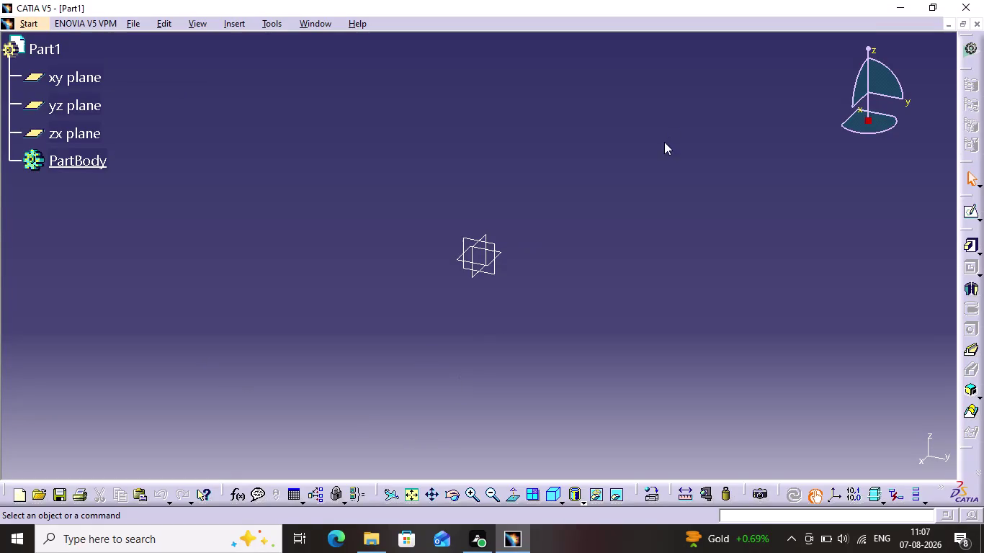
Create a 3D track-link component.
Select the yz plane in the tree and open a new sketch on it.
click(489, 243)
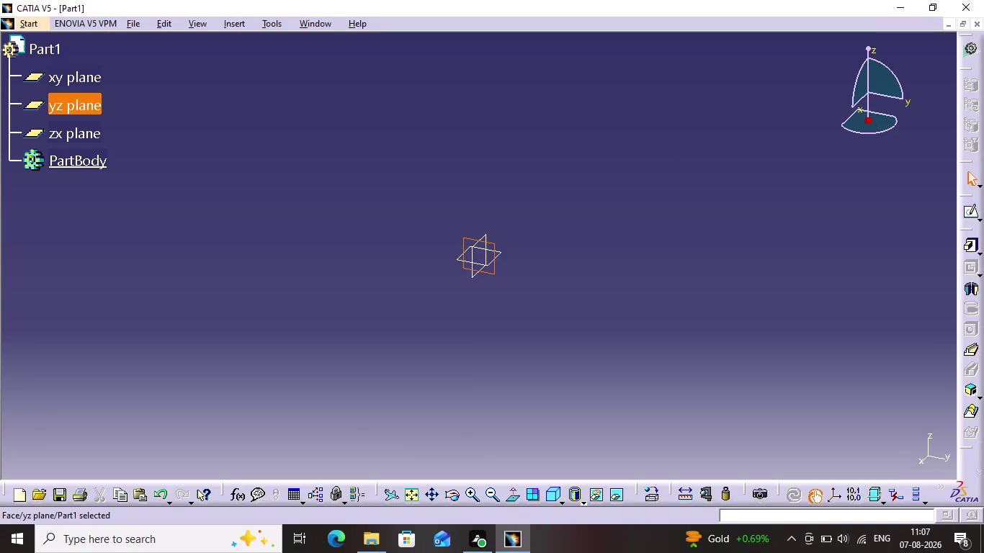
click(974, 219)
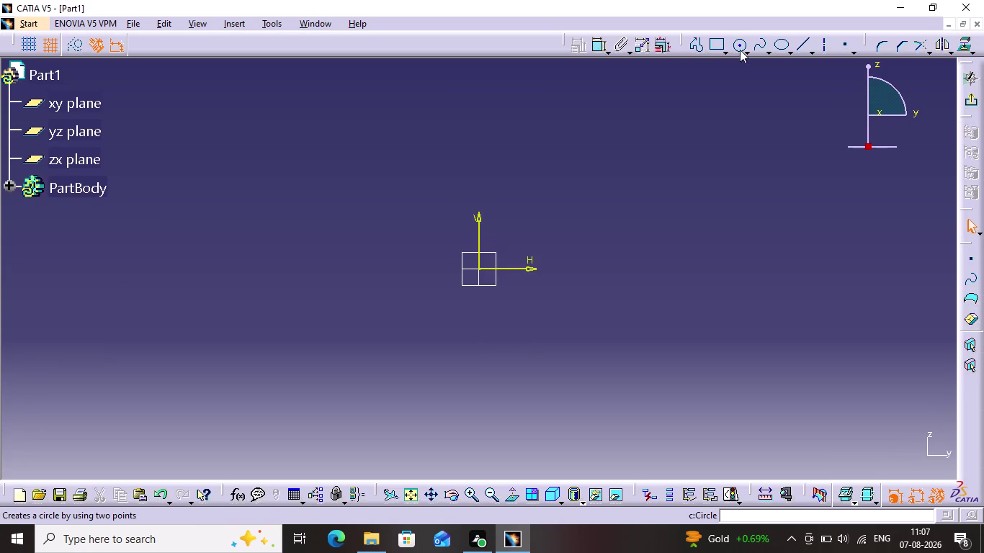
Draw a large circle centred on the sketch origin.
click(736, 45)
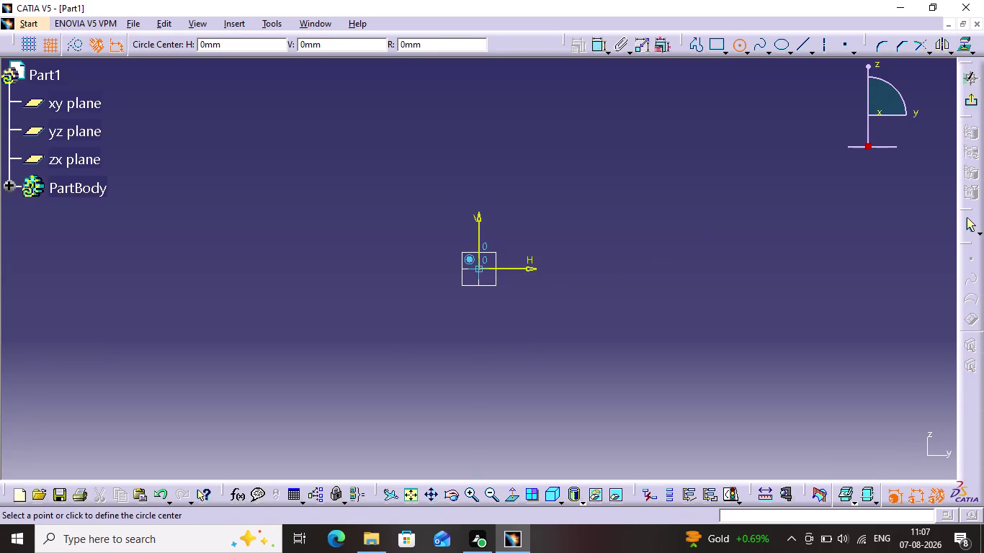
click(476, 269)
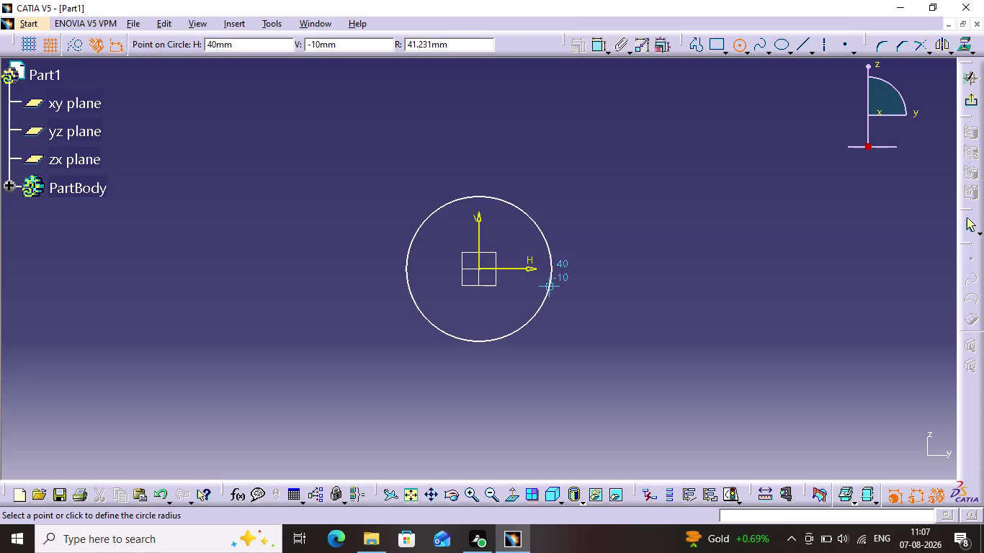
click(560, 290)
middle_drag(845, 255, 716, 255)
scroll(down, 3)
middle_drag(716, 255, 675, 270)
scroll(up, 3)
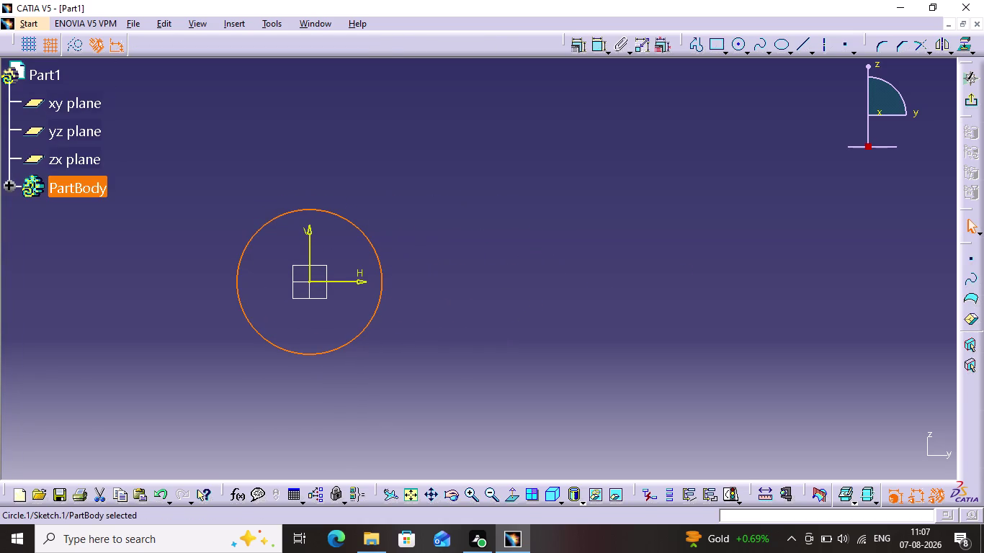
Draw a smaller circle to the right, near H210 V30.
click(742, 47)
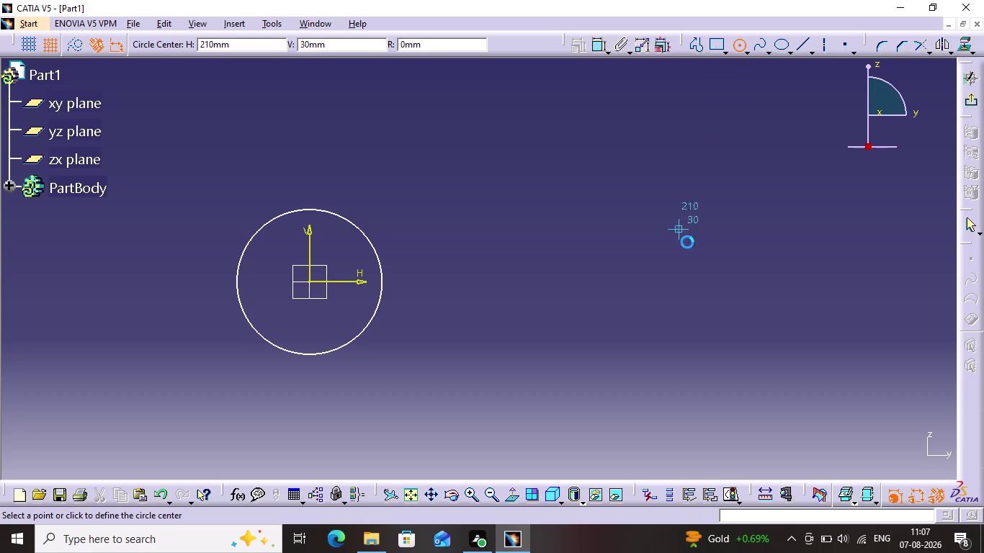
click(716, 280)
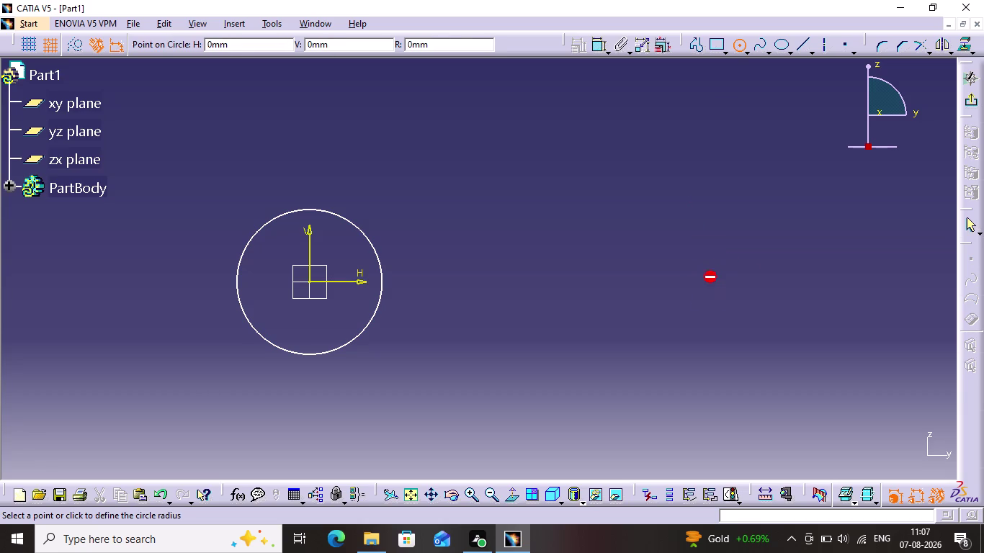
click(726, 314)
click(772, 188)
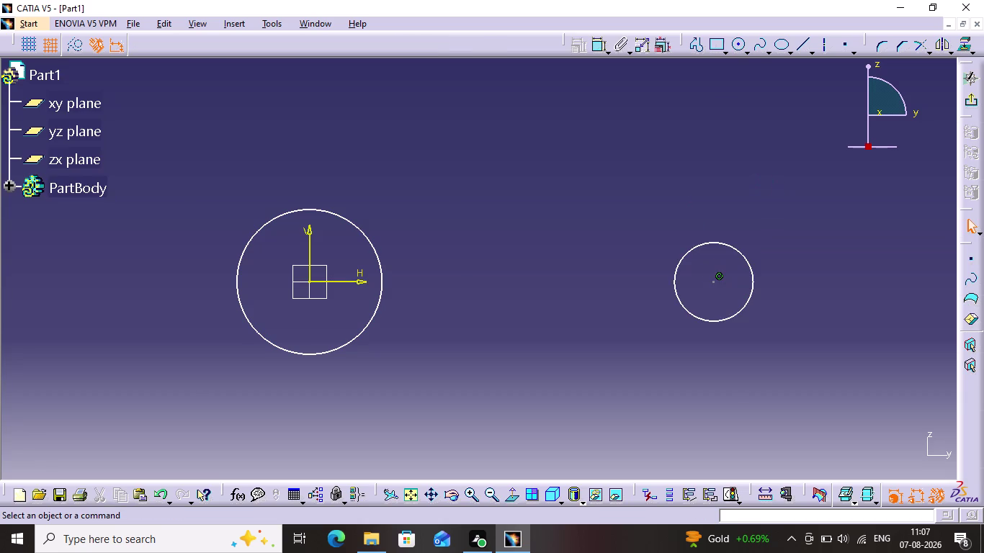
click(813, 47)
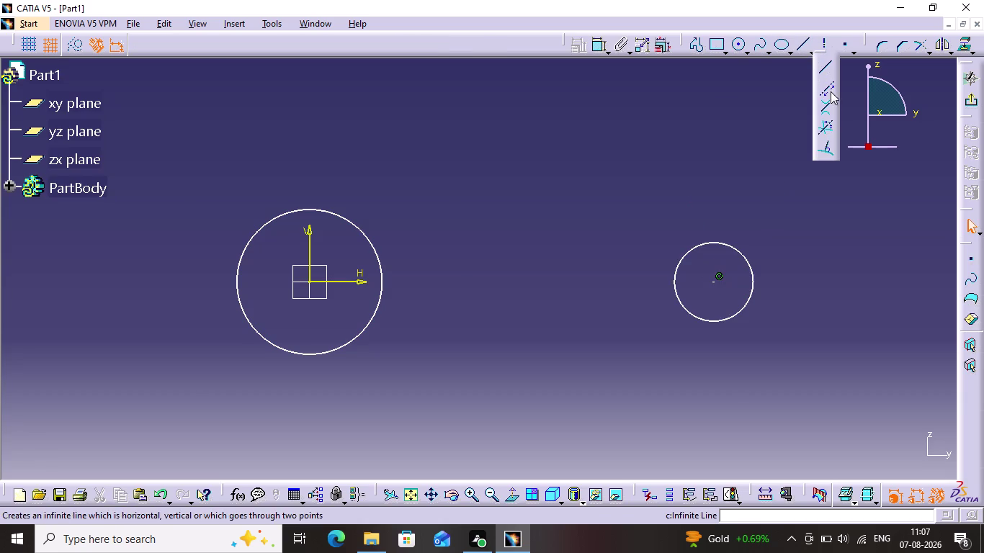
Draw bi-tangent lines linking the large and small circles along their tops and bottoms.
click(828, 109)
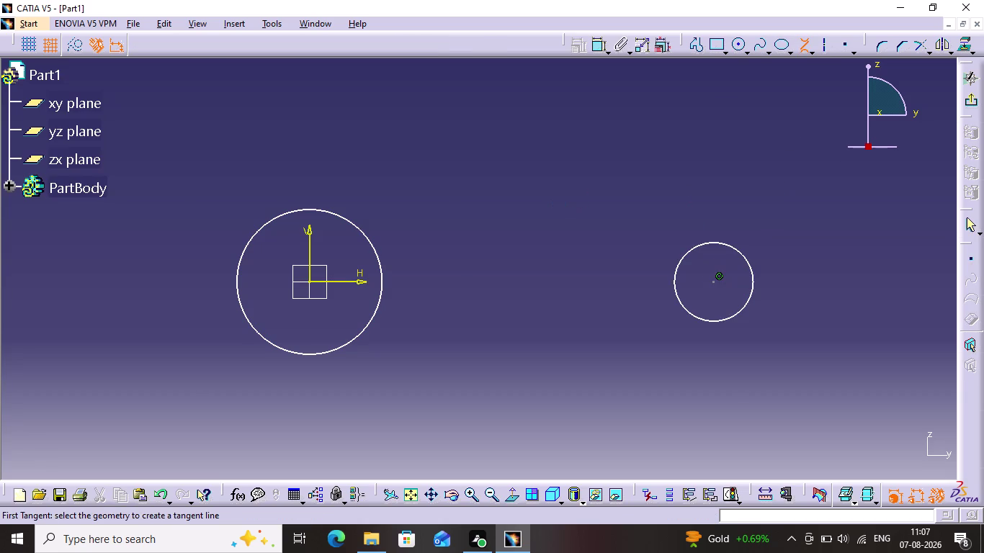
click(321, 209)
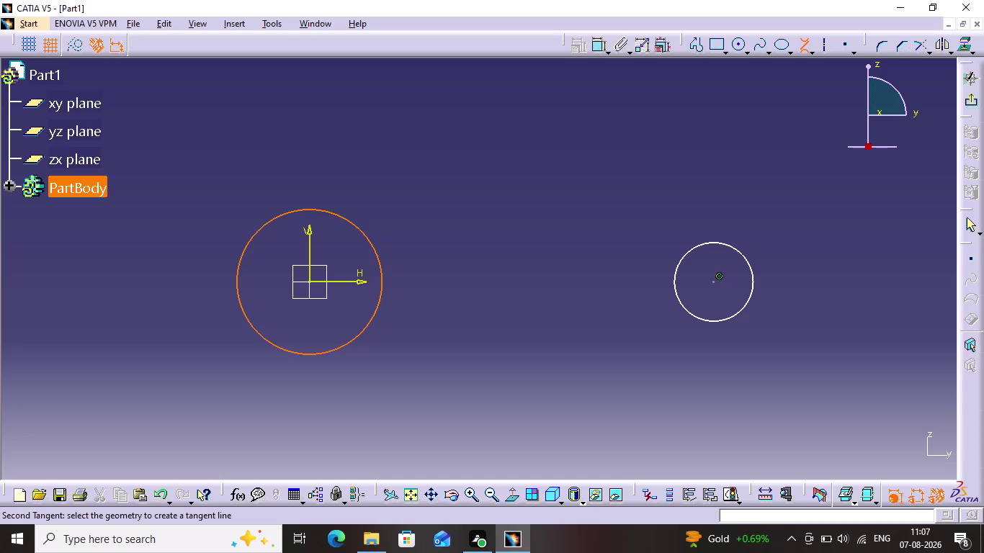
click(707, 244)
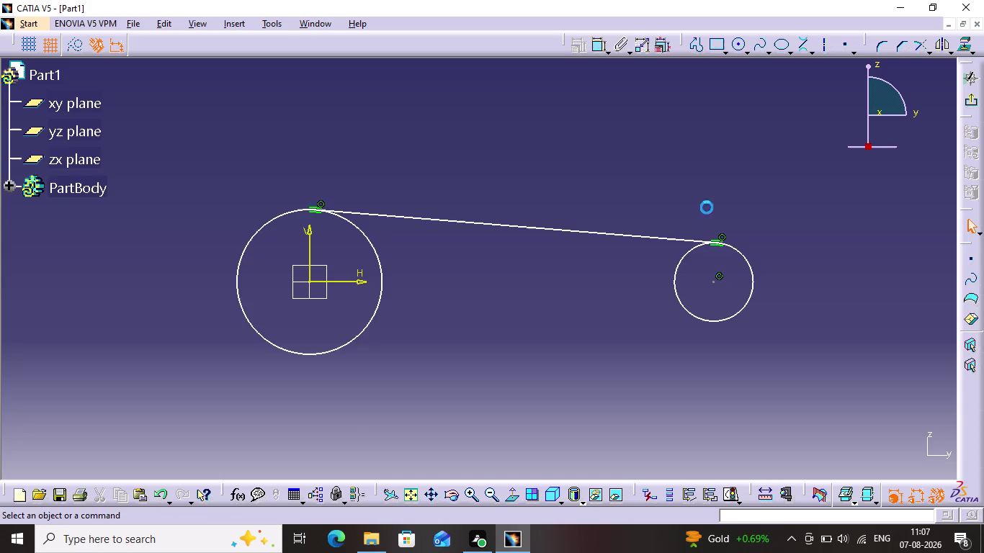
click(799, 49)
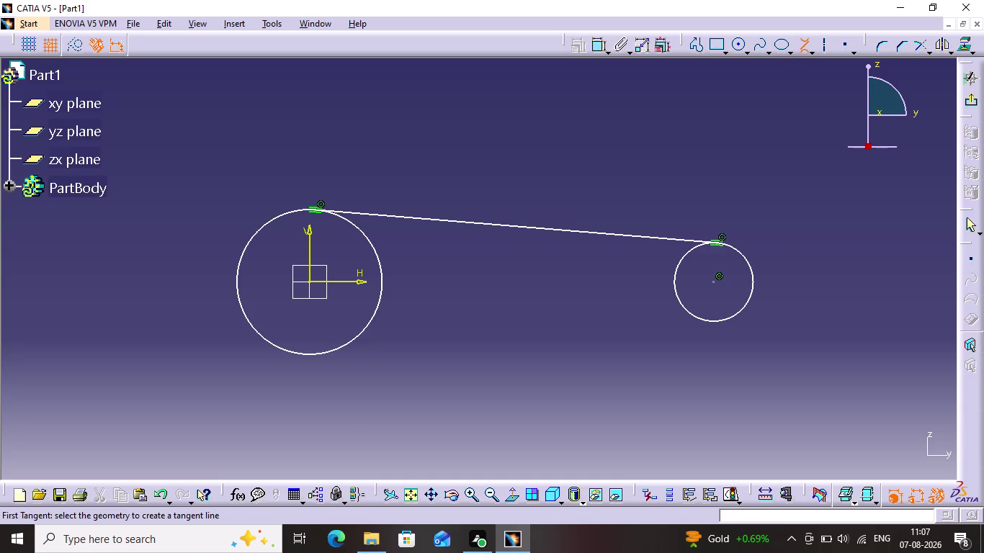
click(317, 353)
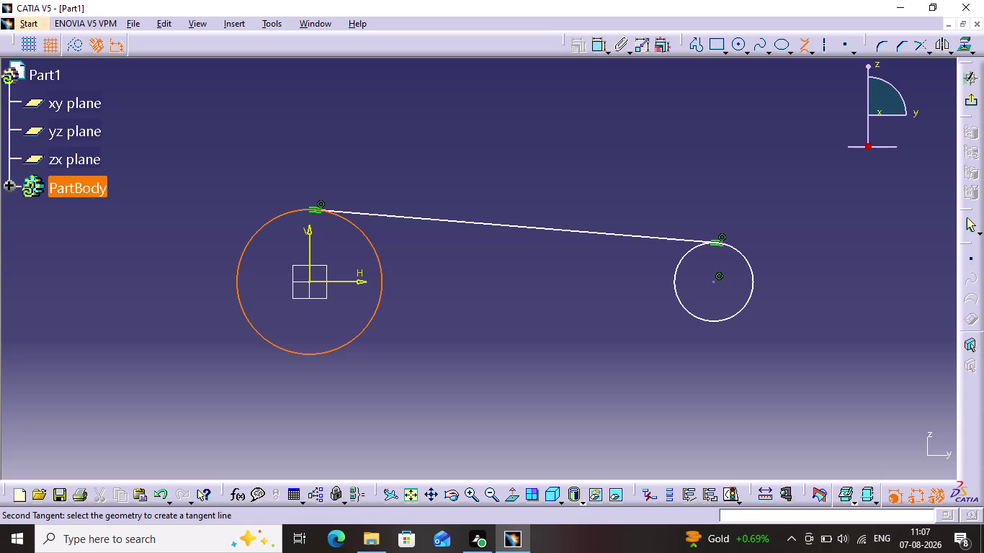
click(701, 320)
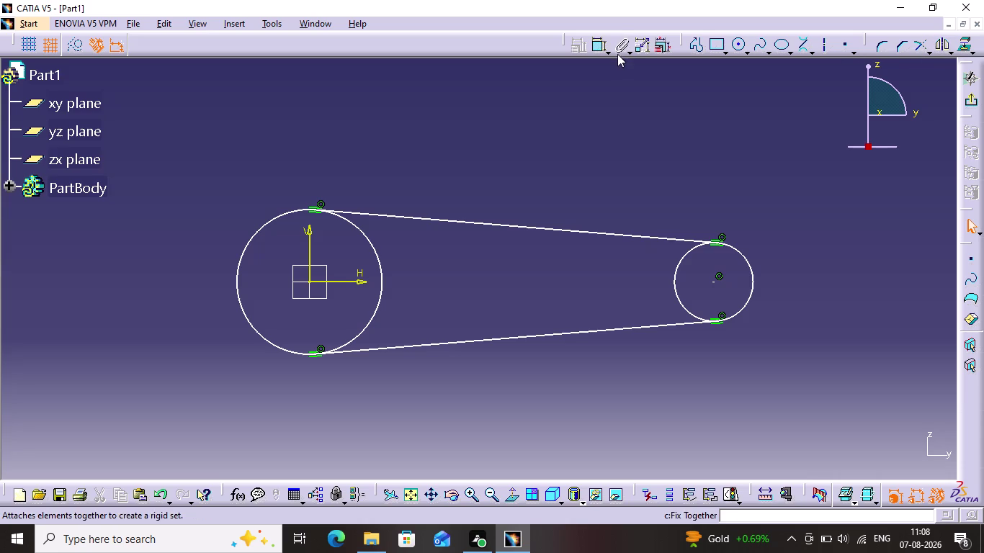
click(598, 45)
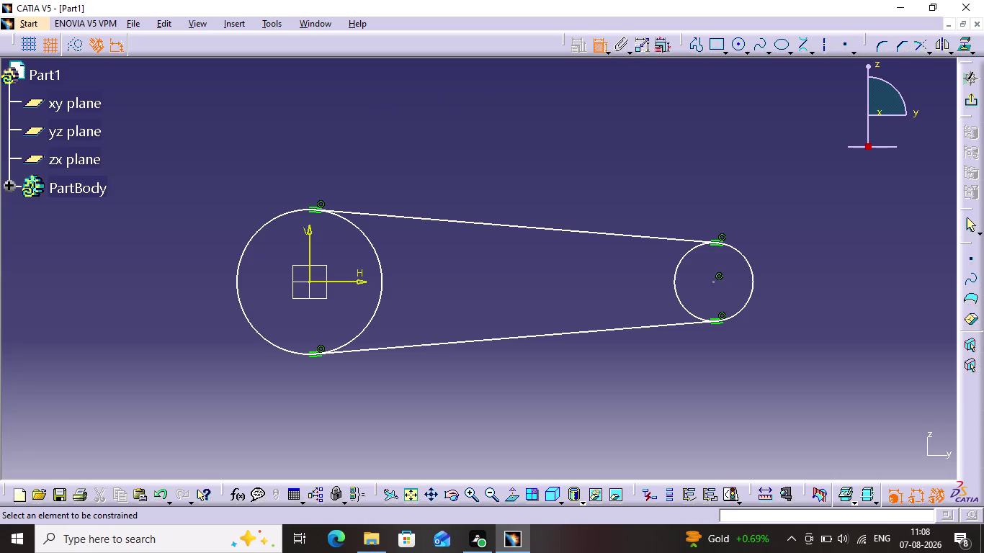
Add a diameter dimension to the large circle and set it to 80 mm.
click(288, 212)
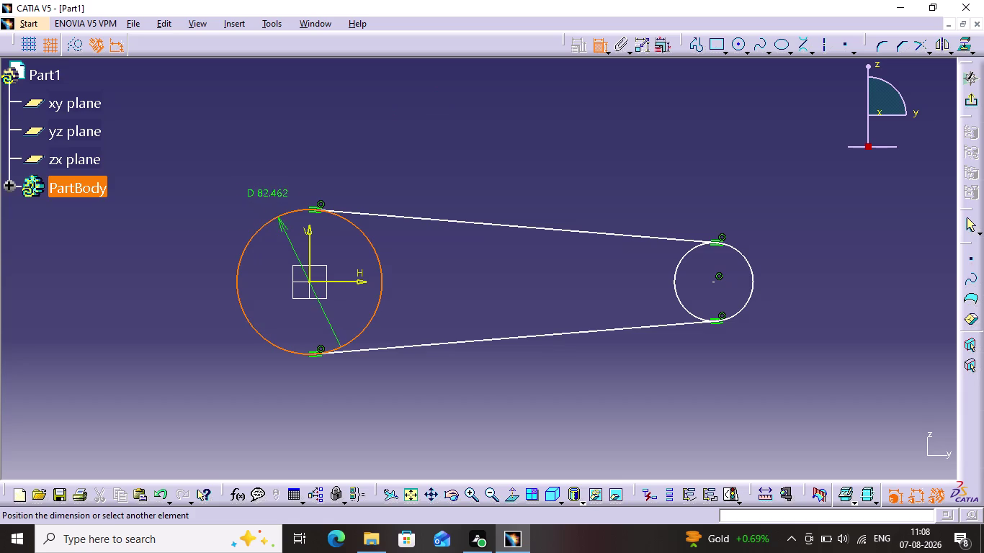
click(253, 189)
double_click(263, 180)
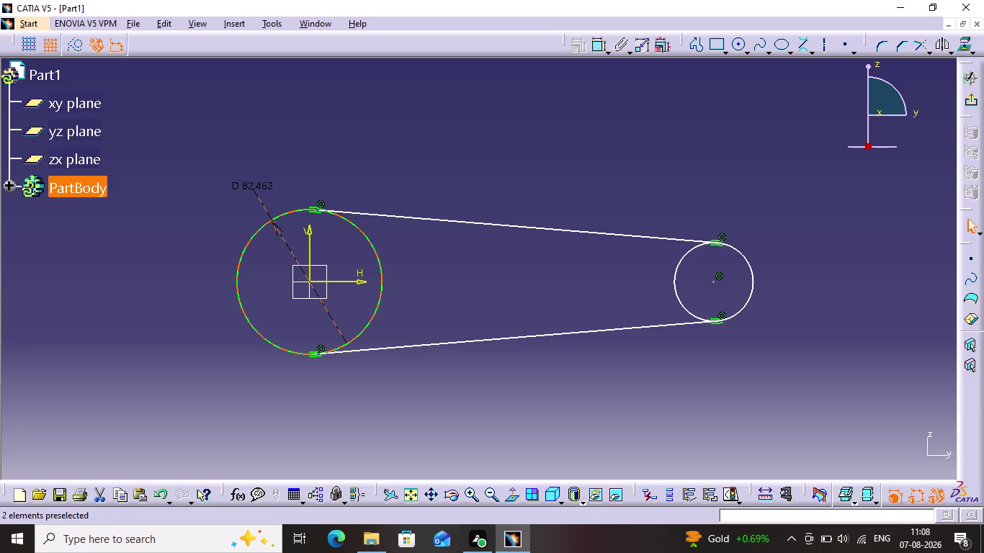
double_click(269, 182)
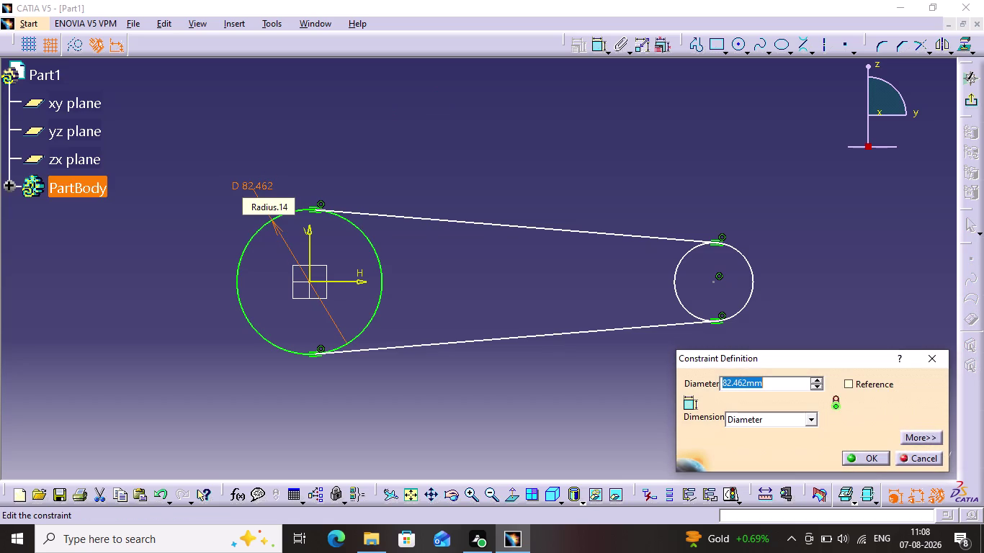
text(8)
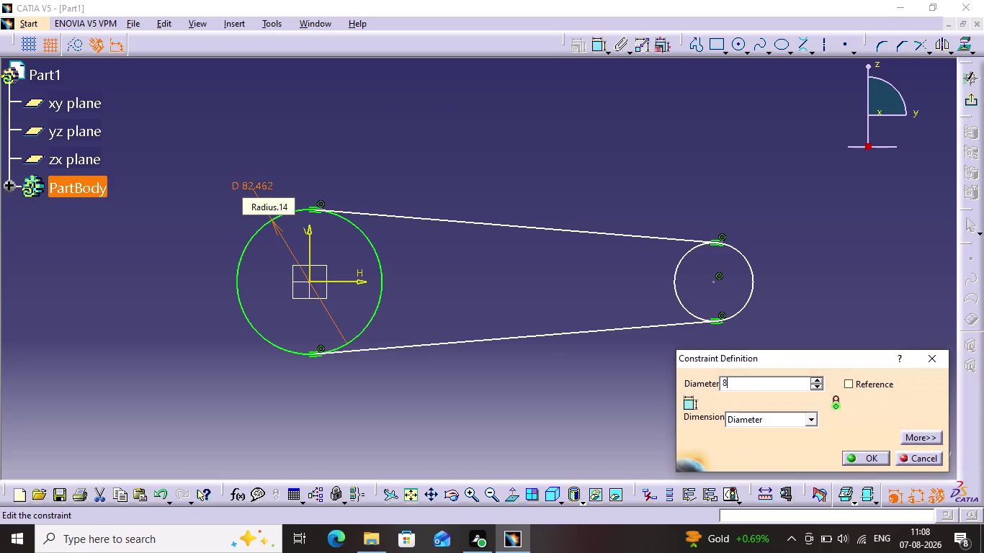
text(0)
key(Return)
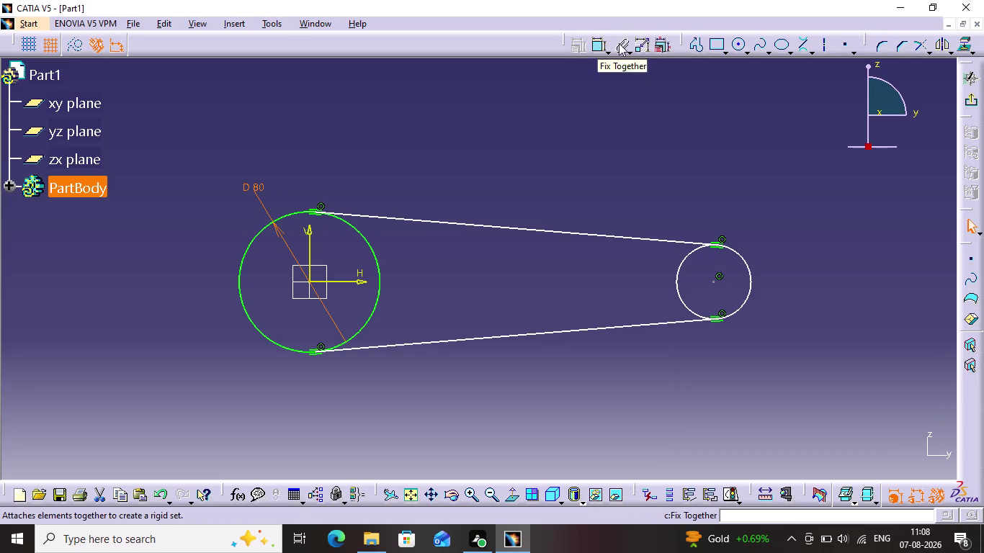
click(600, 48)
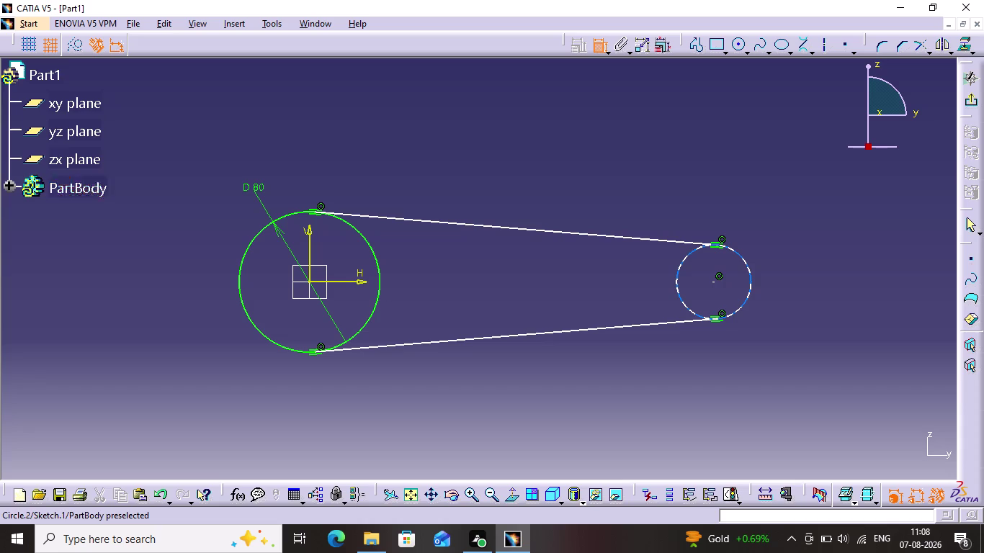
Add a diameter dimension to the small circle and set it to 40 mm.
click(734, 256)
click(757, 213)
double_click(763, 208)
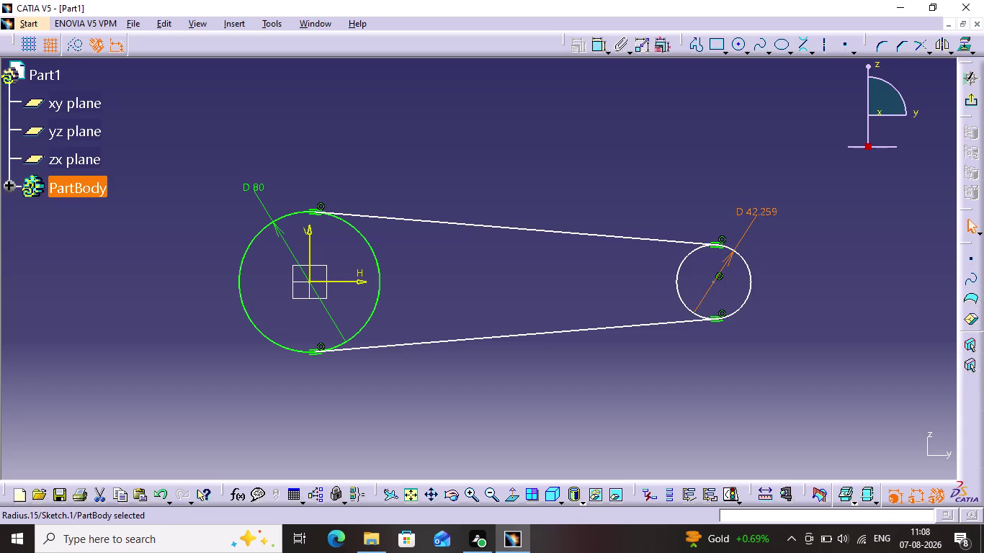
text(4)
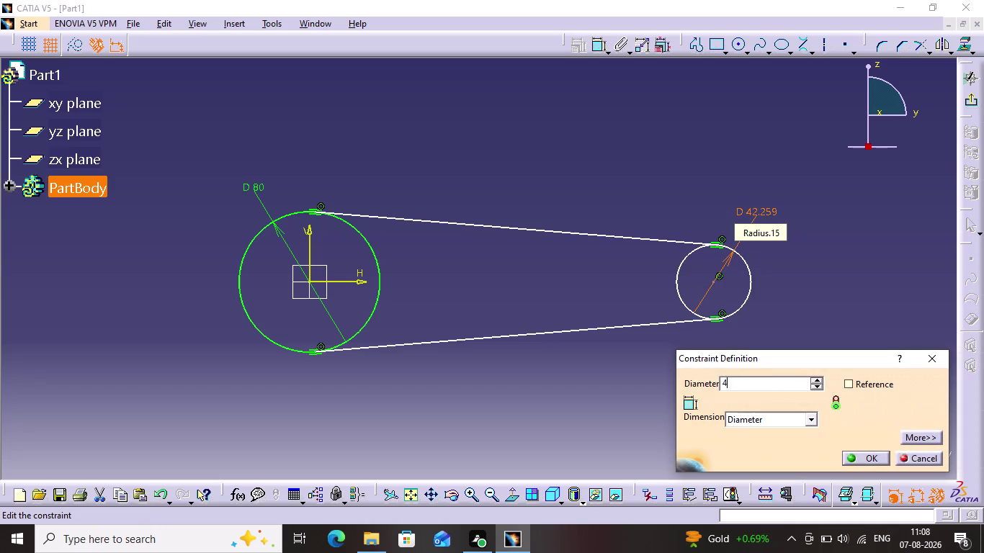
text(0)
key(Return)
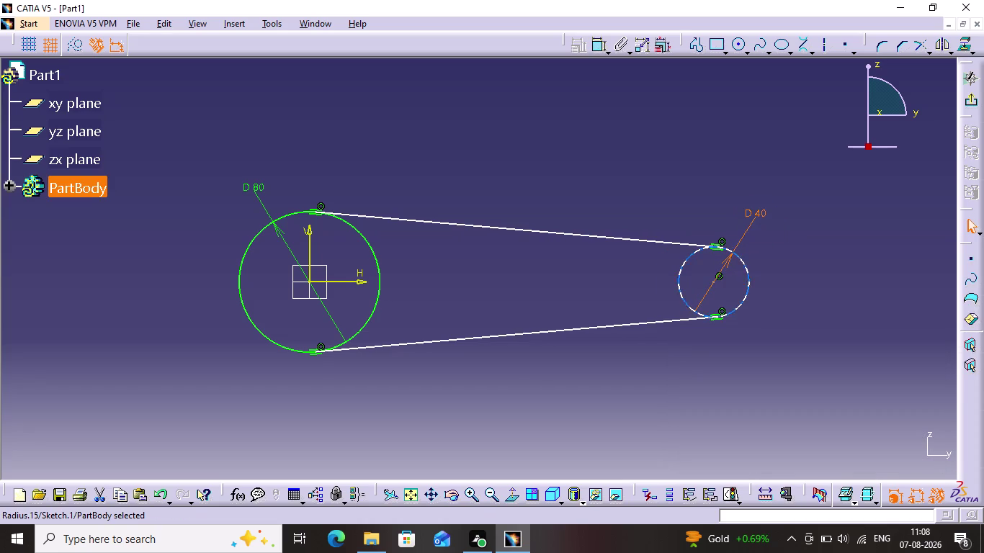
click(715, 283)
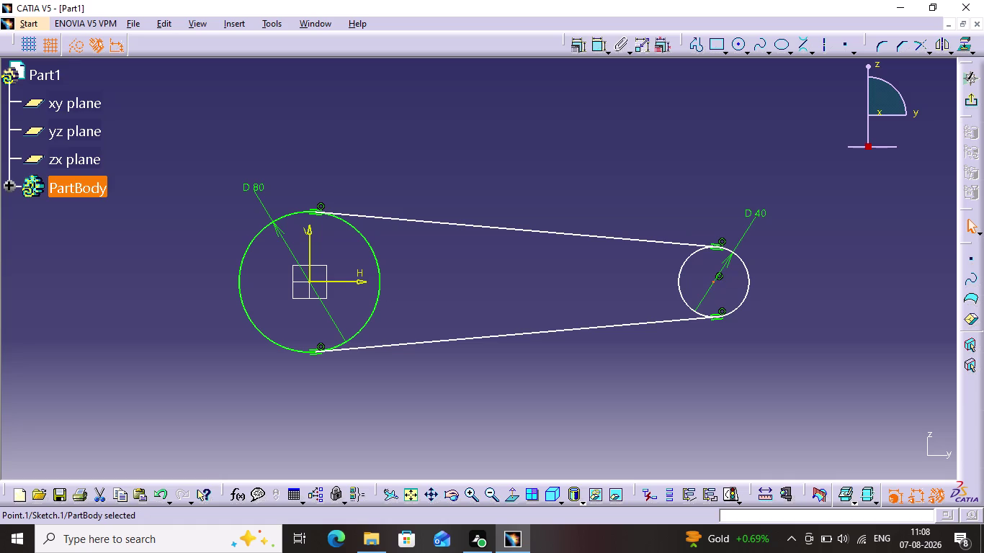
Apply a Coincidence constraint between the small circle's centre and the H axis.
click(355, 284)
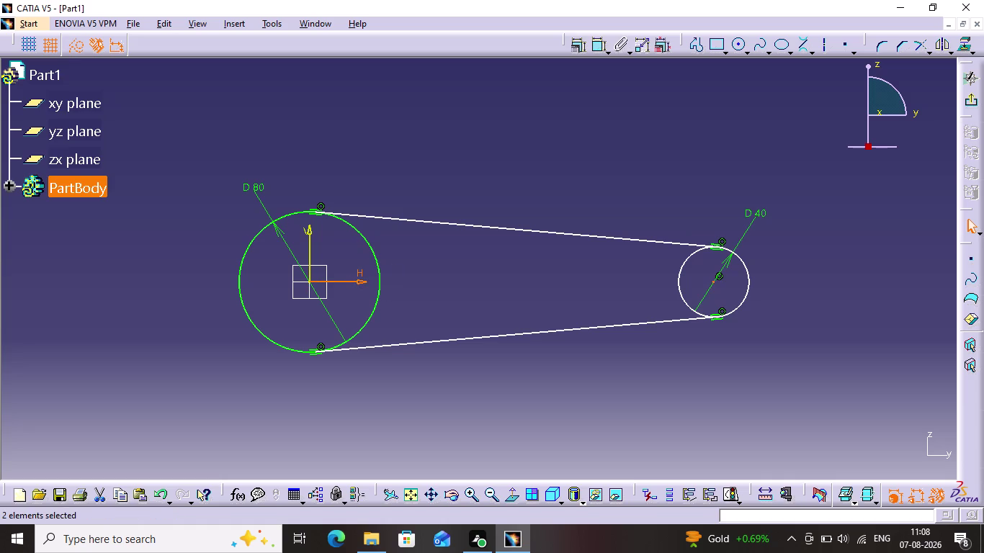
click(578, 42)
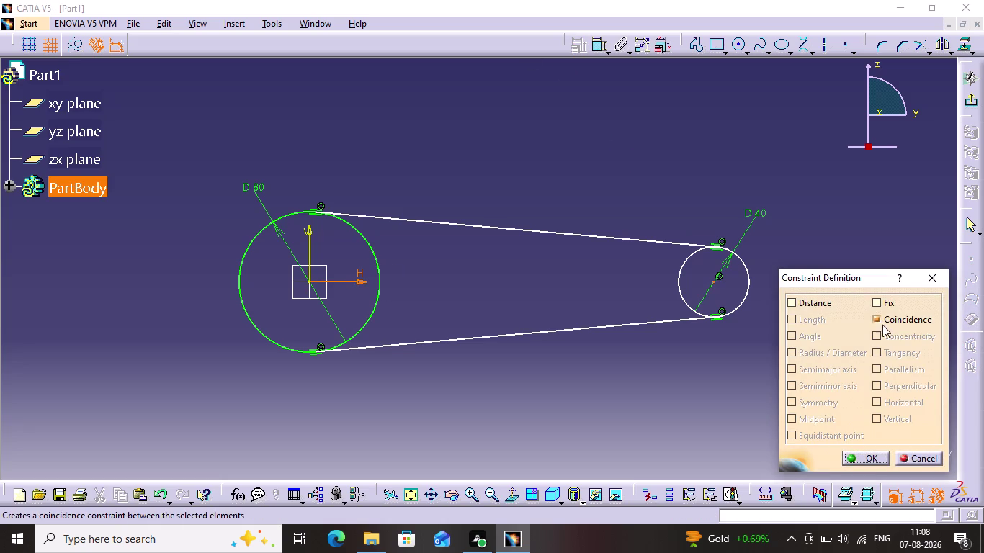
click(887, 335)
click(877, 318)
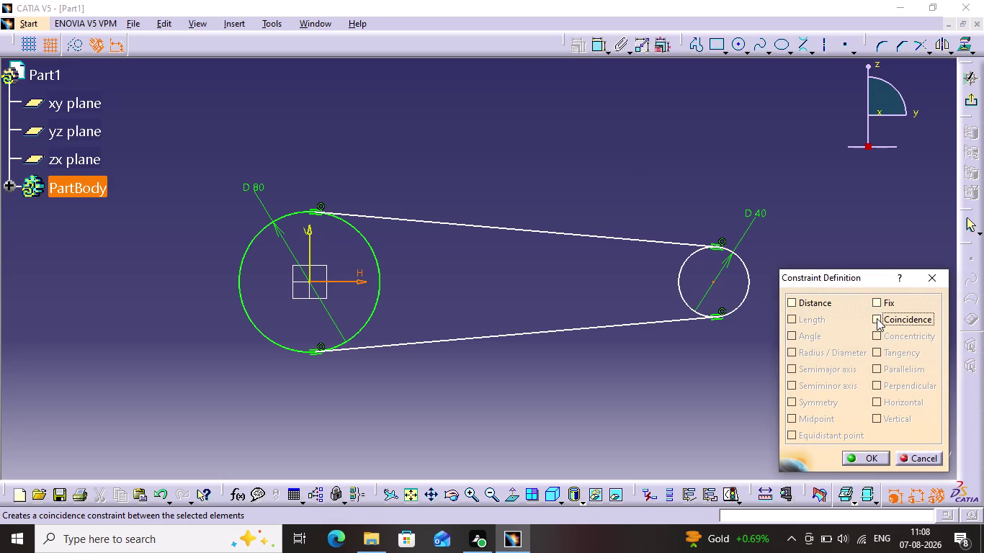
click(877, 318)
click(858, 459)
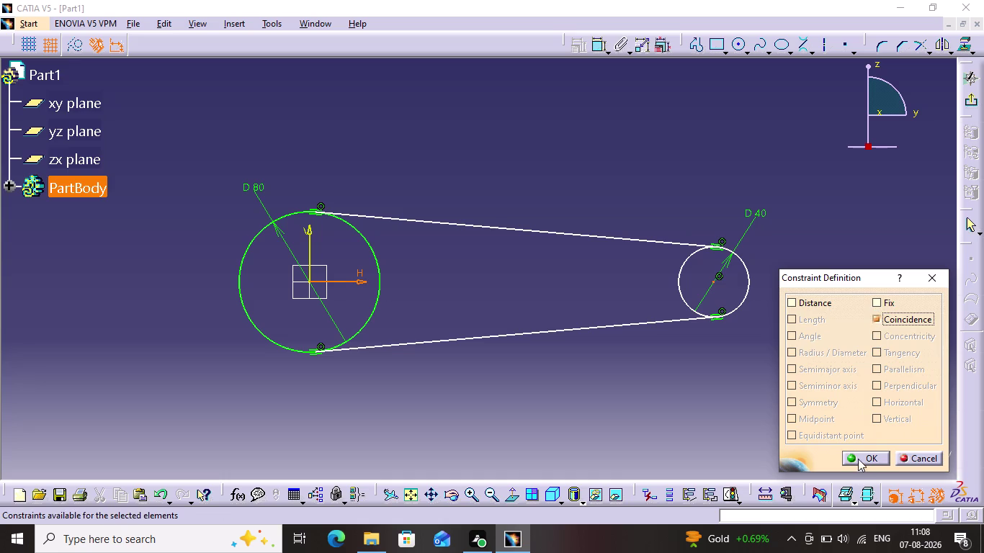
click(817, 223)
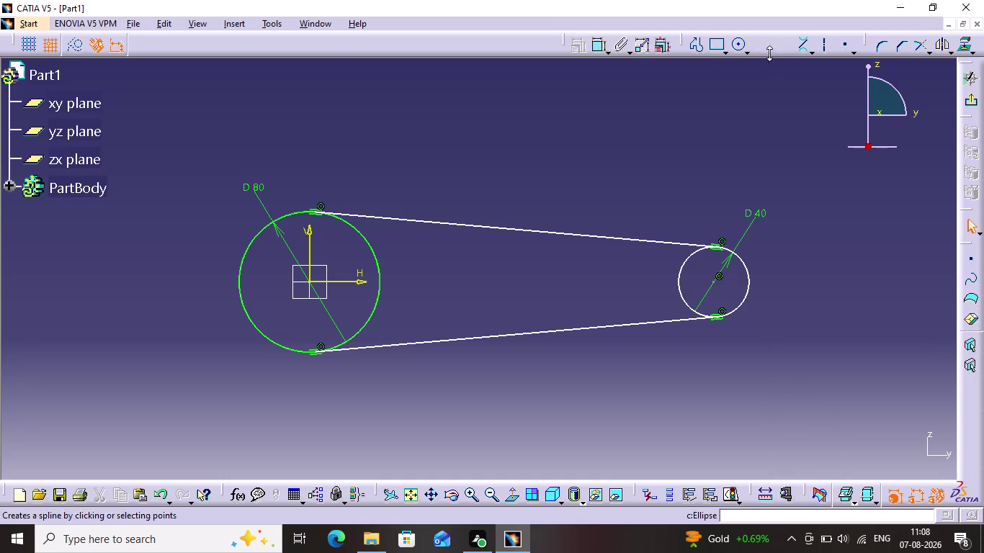
click(598, 45)
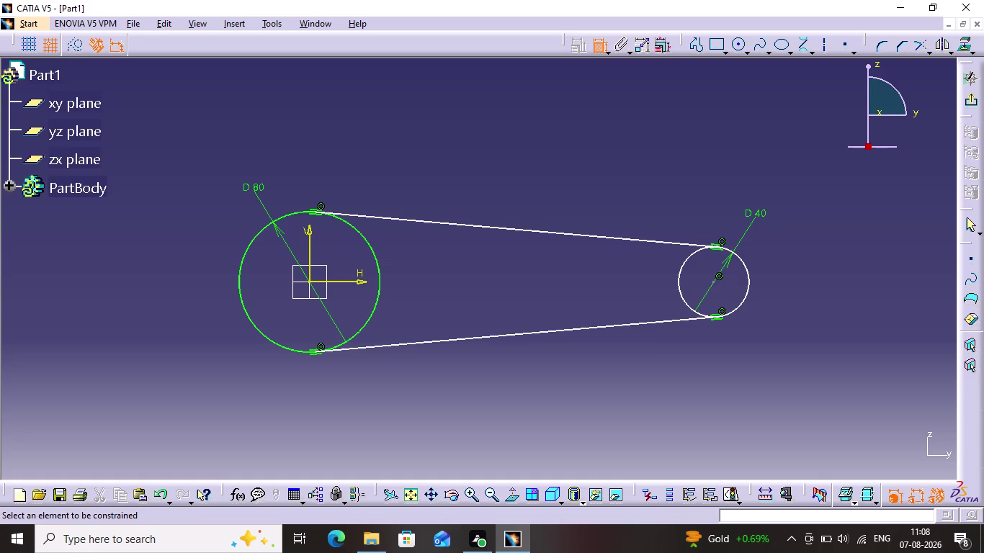
click(311, 281)
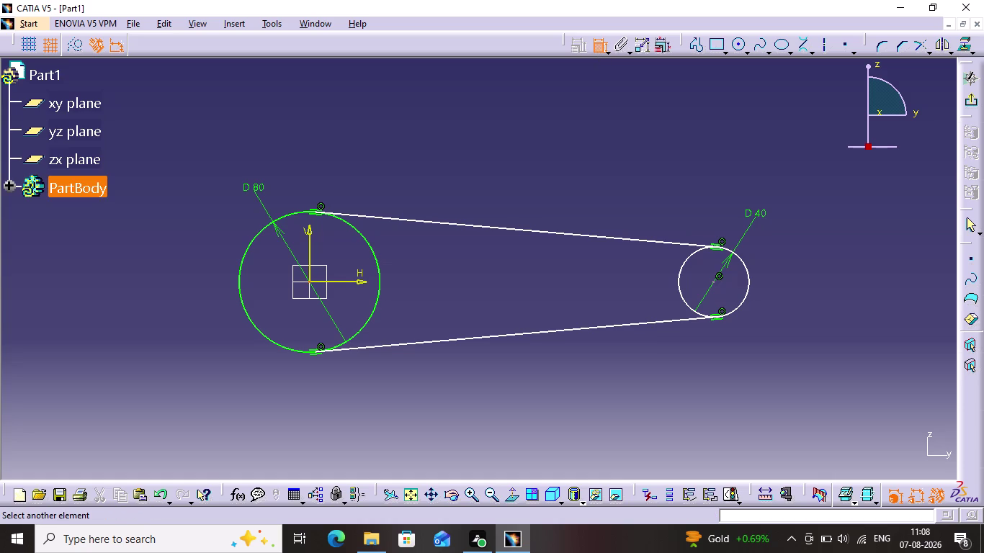
Dimension the distance between the two circle centres, changing it from 230 to 100 mm.
click(714, 285)
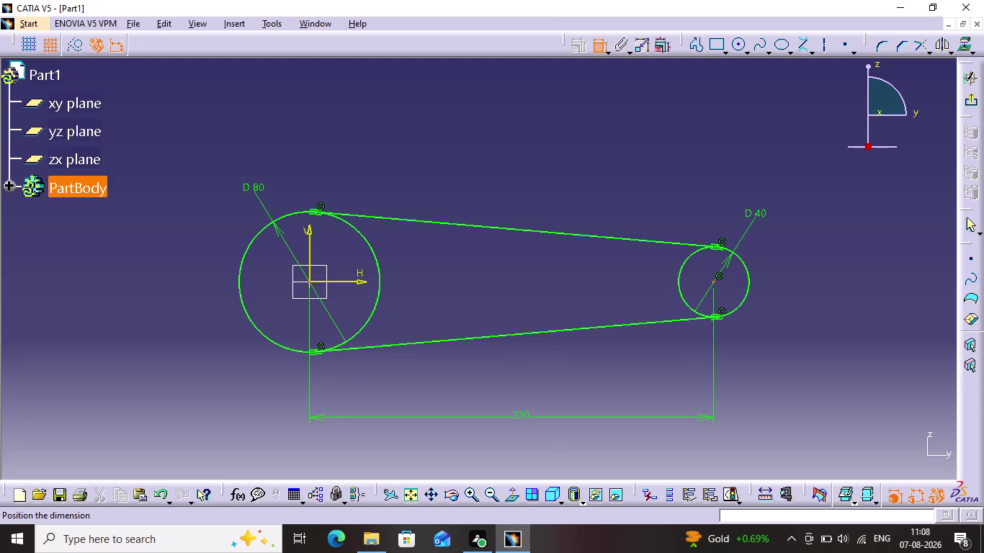
click(521, 419)
double_click(520, 415)
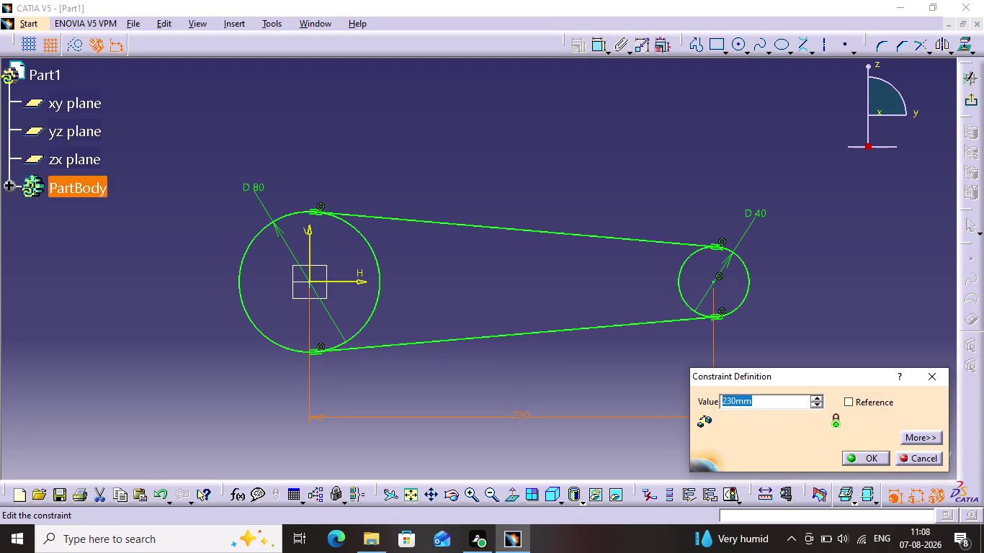
text(100)
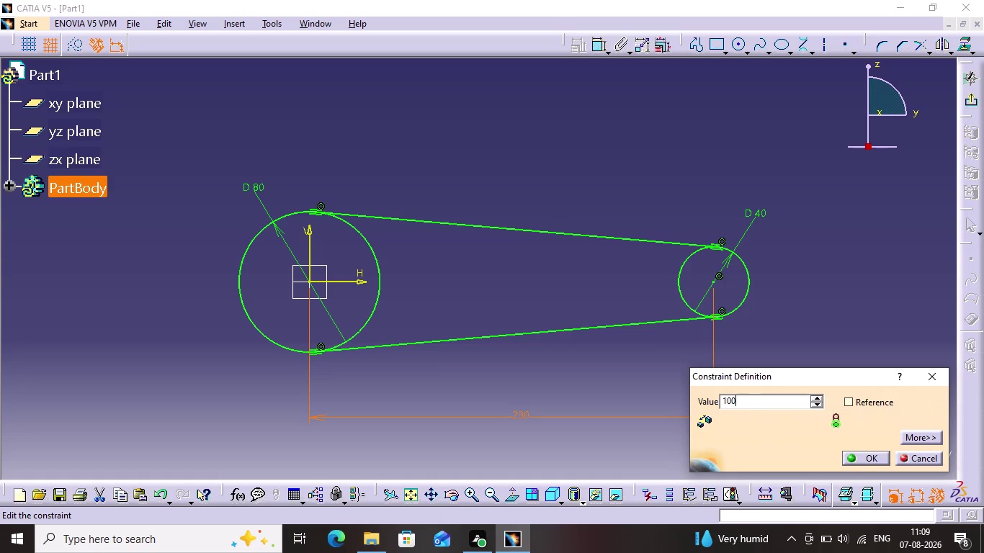
key(Left)
key(Left)
key(Left)
key(BackSpace)
key(Return)
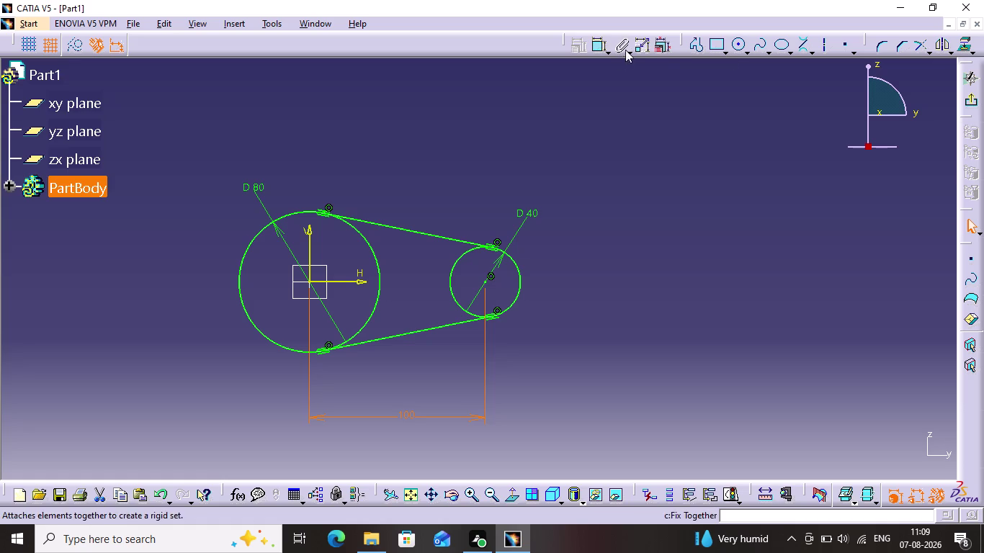
click(952, 43)
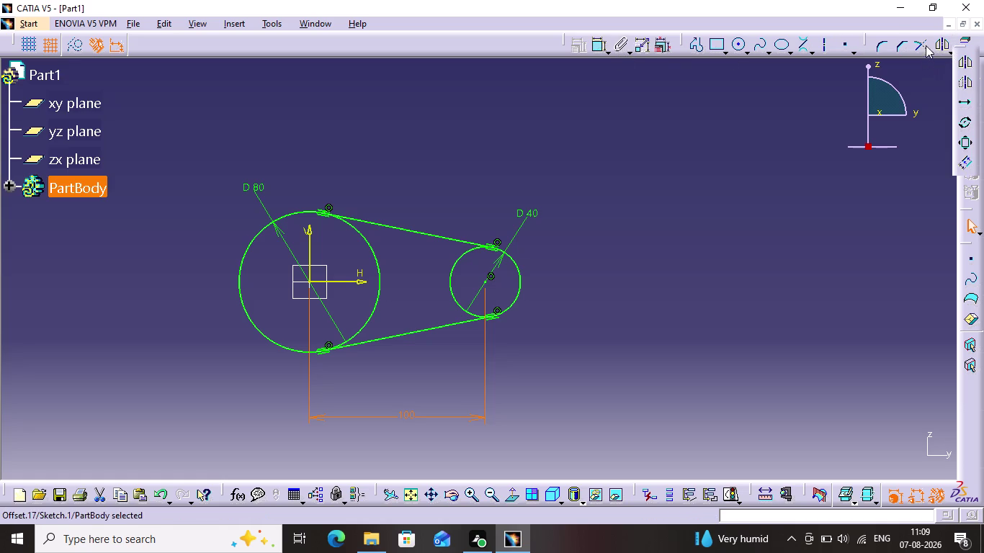
Quick Trim the inner arcs of both circles, then exit the sketch.
click(926, 77)
click(926, 49)
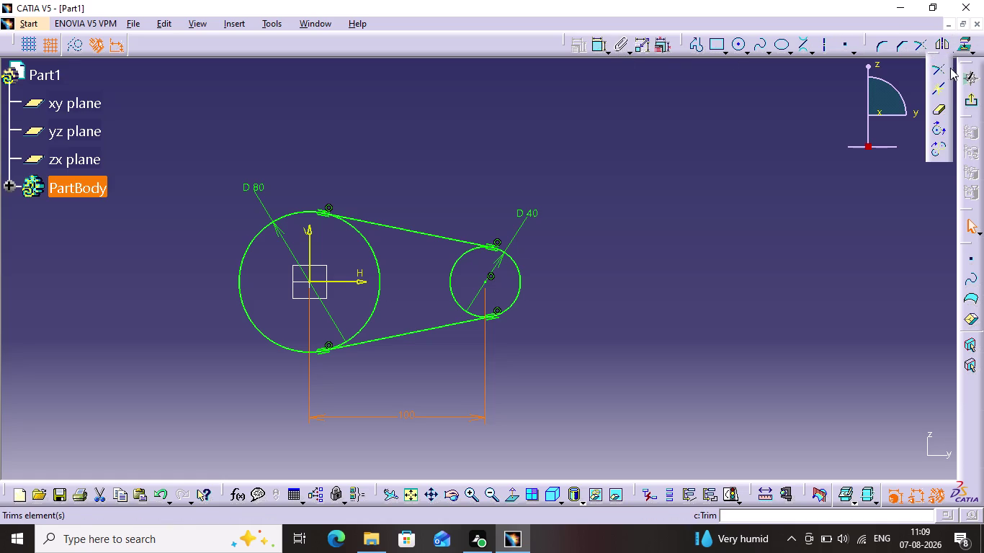
double_click(943, 114)
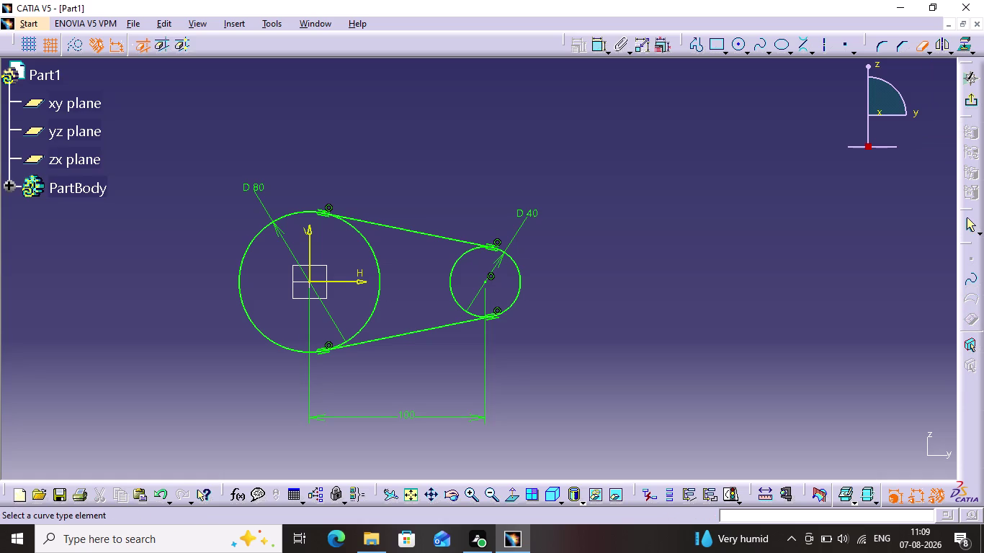
click(457, 267)
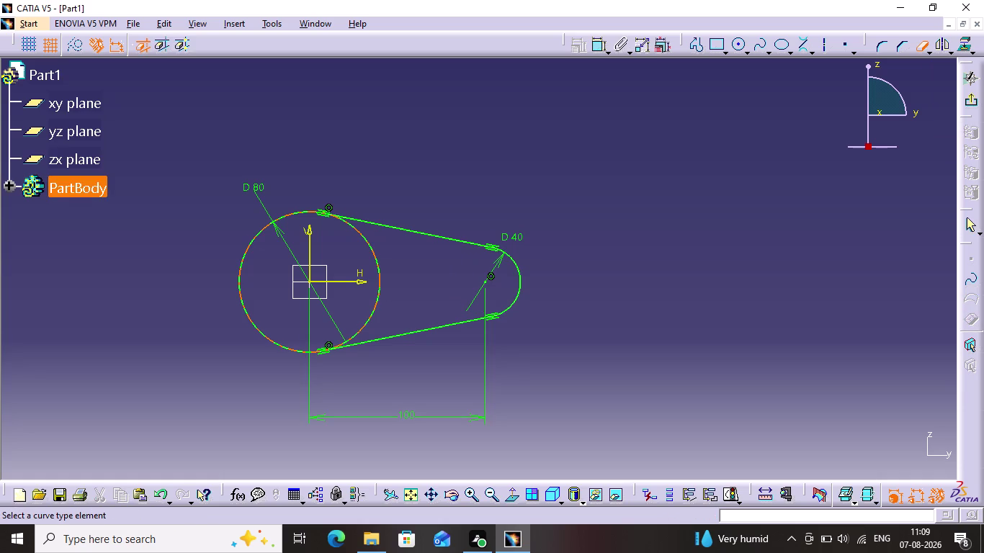
click(375, 269)
click(437, 155)
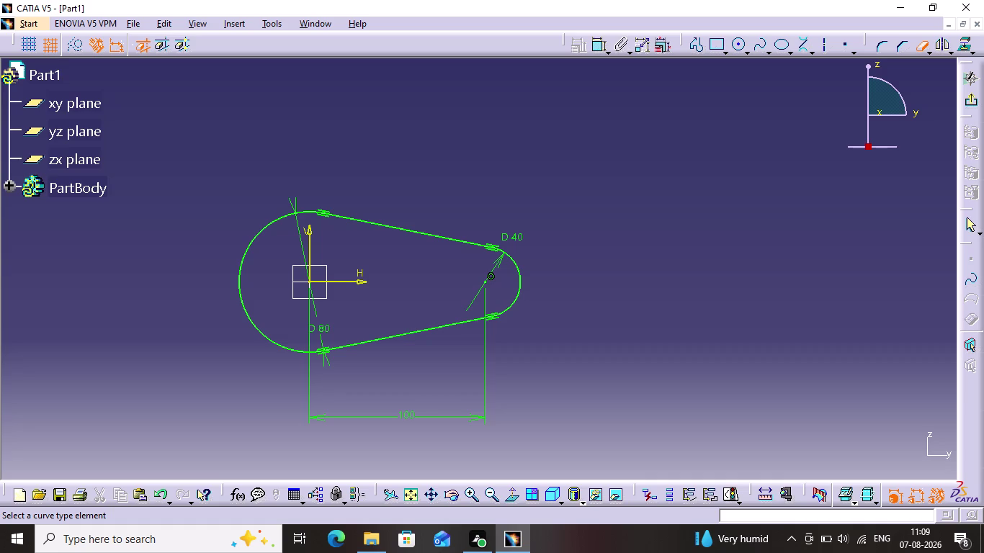
click(966, 100)
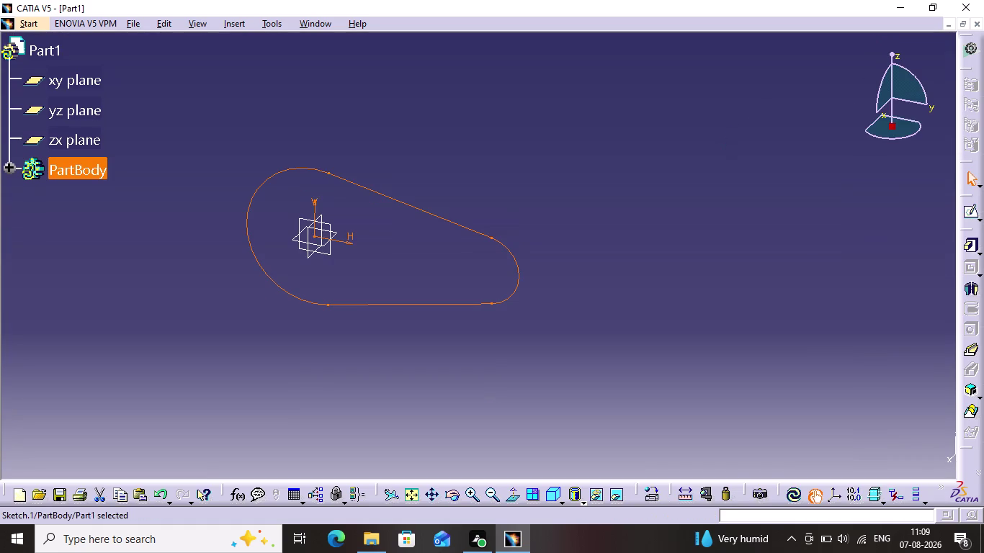
Pad the belt-shaped sketch with a length of 10 mm.
click(969, 242)
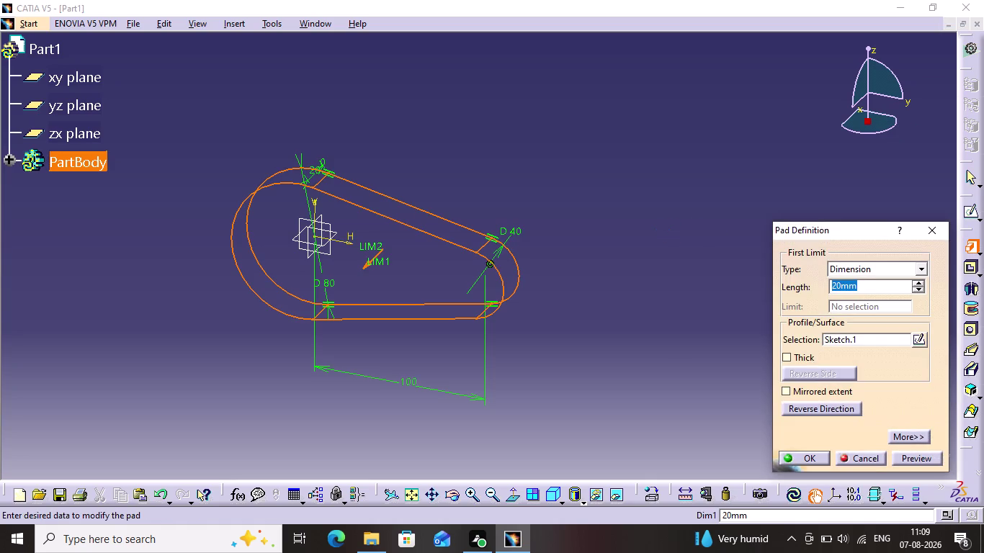
text(10)
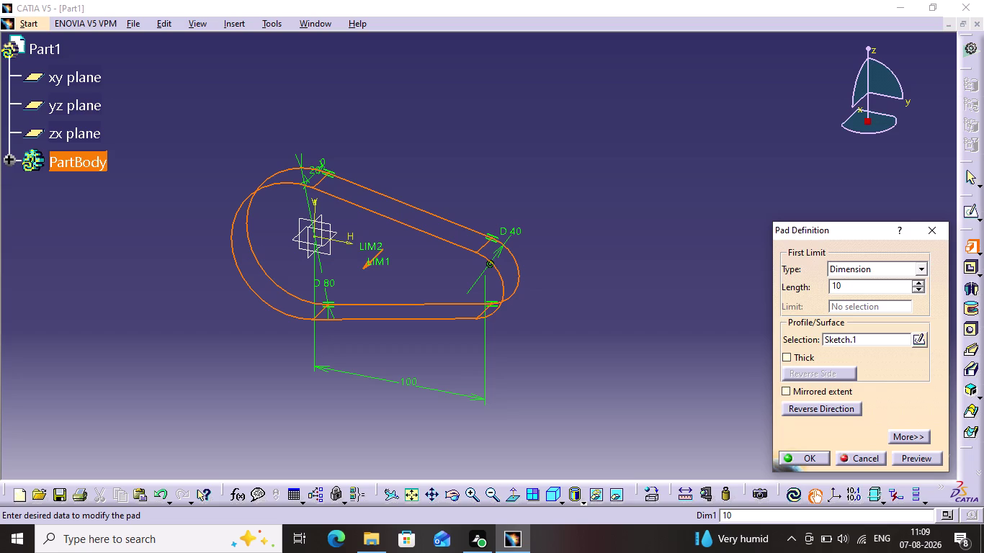
key(Return)
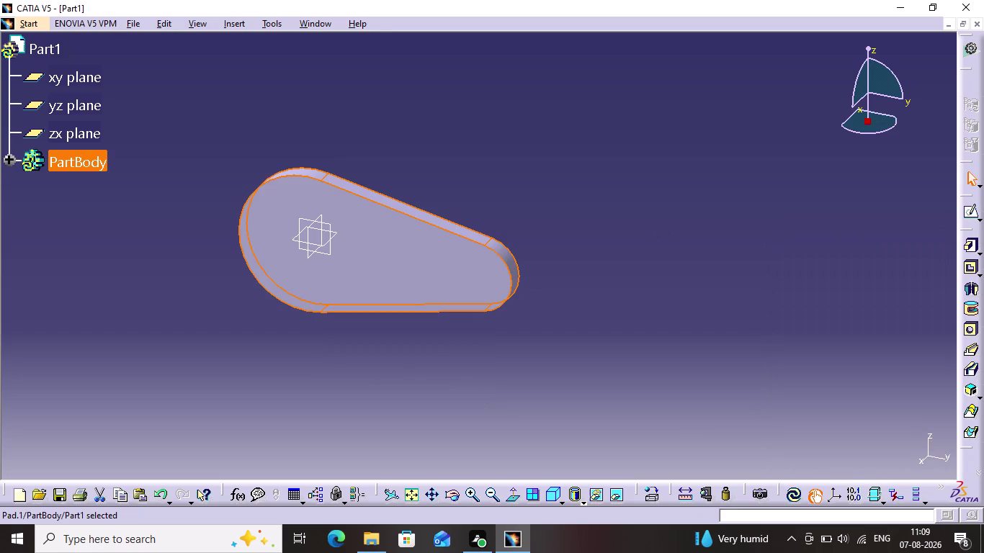
click(587, 161)
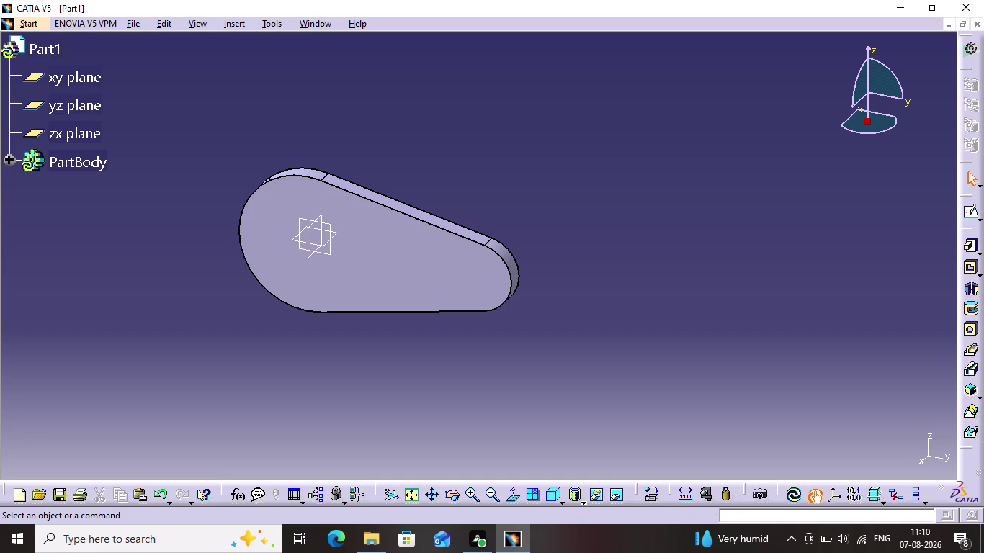
click(970, 218)
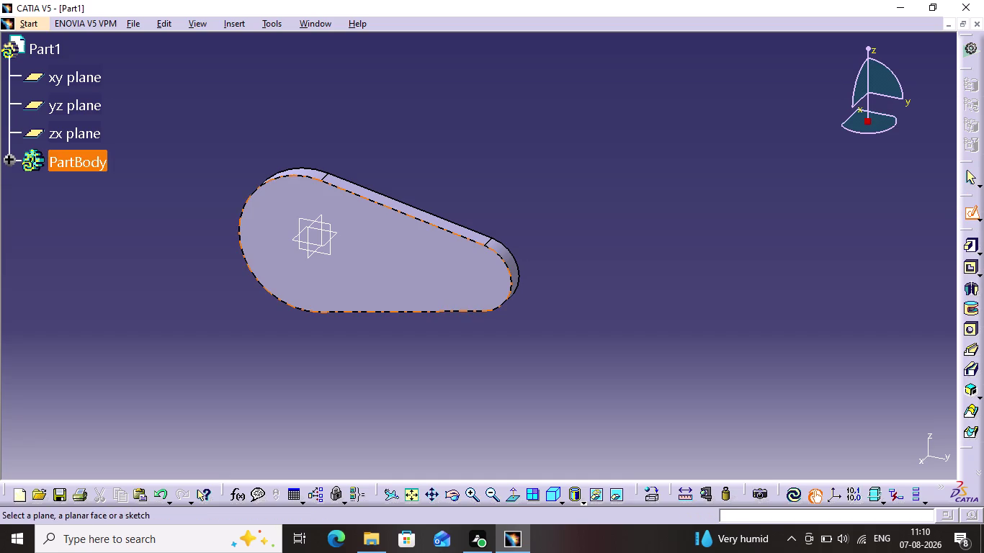
Start a sketch on the plate face and draw a circle at the origin.
click(340, 258)
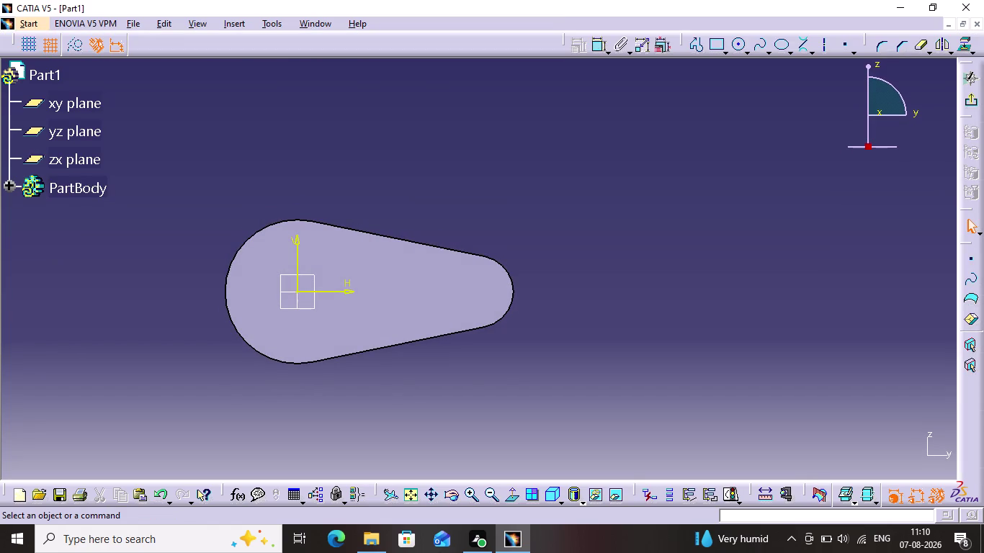
click(740, 46)
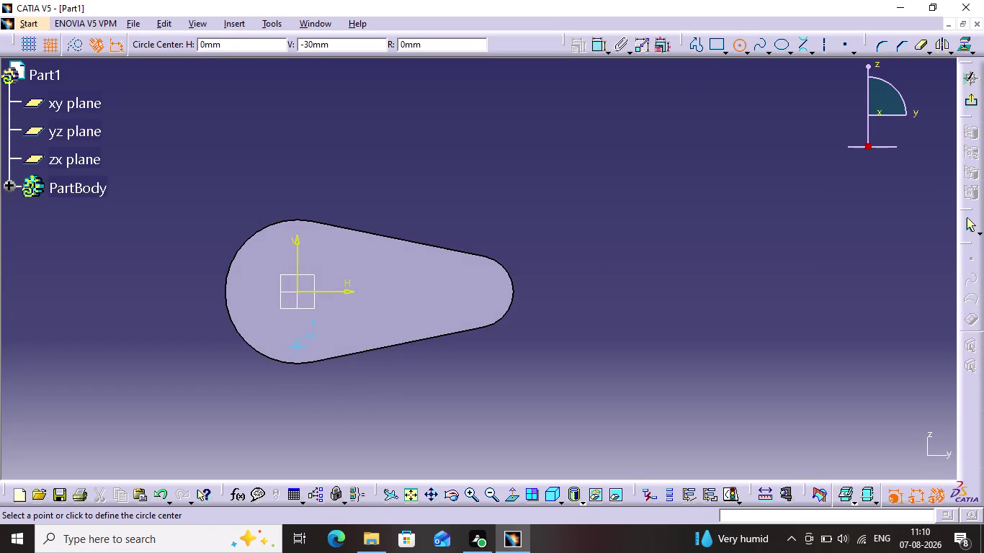
click(299, 293)
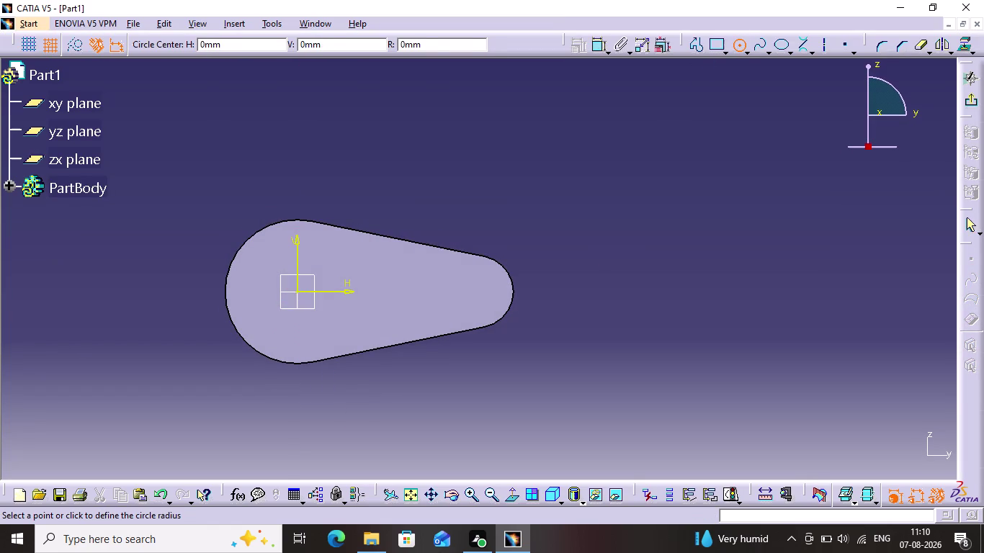
click(321, 340)
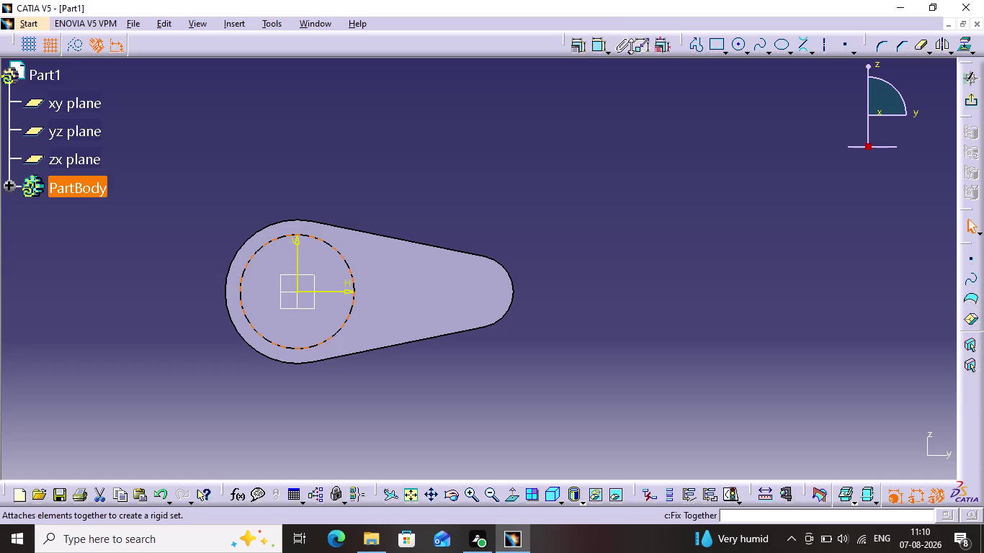
Dimension the new circle's diameter to 60 mm.
click(593, 45)
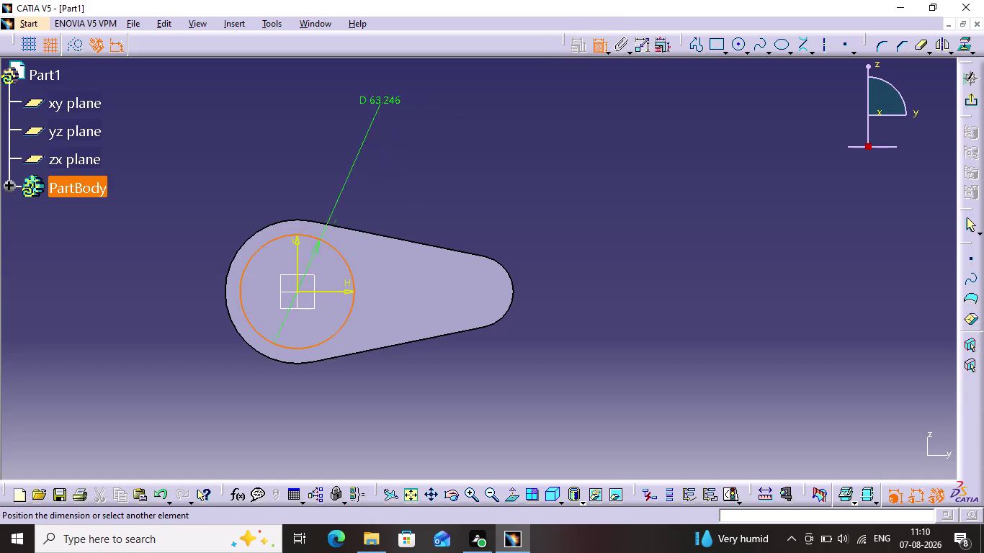
click(219, 164)
double_click(226, 158)
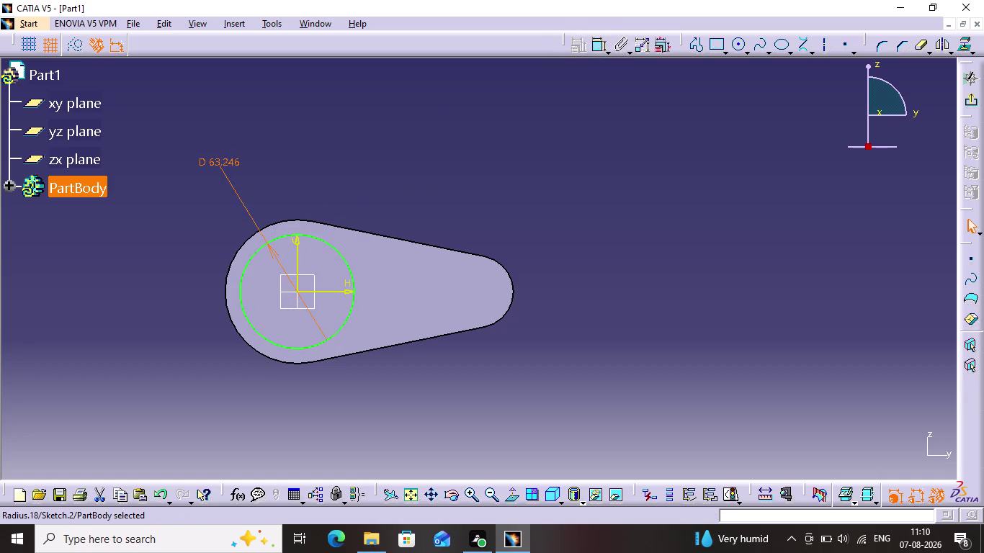
double_click(229, 157)
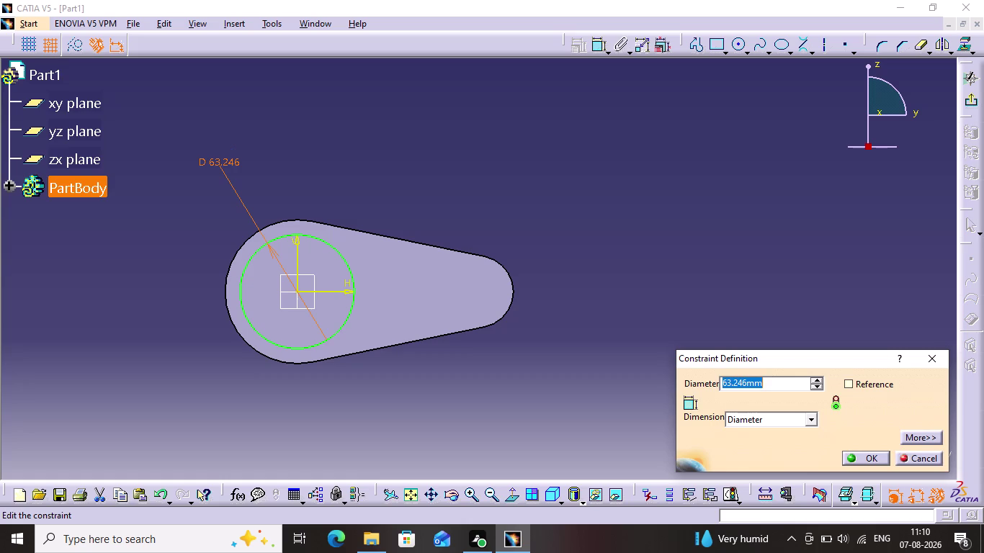
text(60)
key(Return)
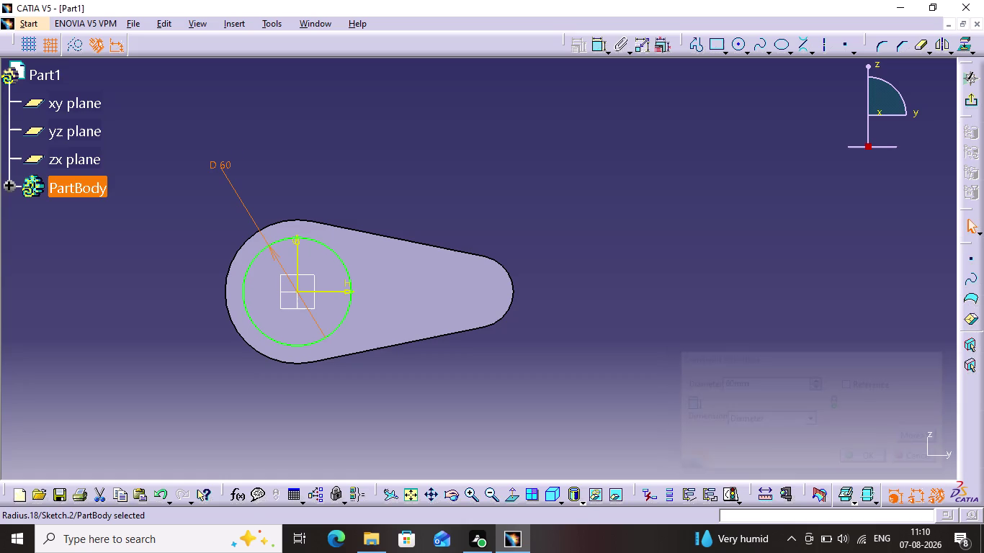
click(394, 132)
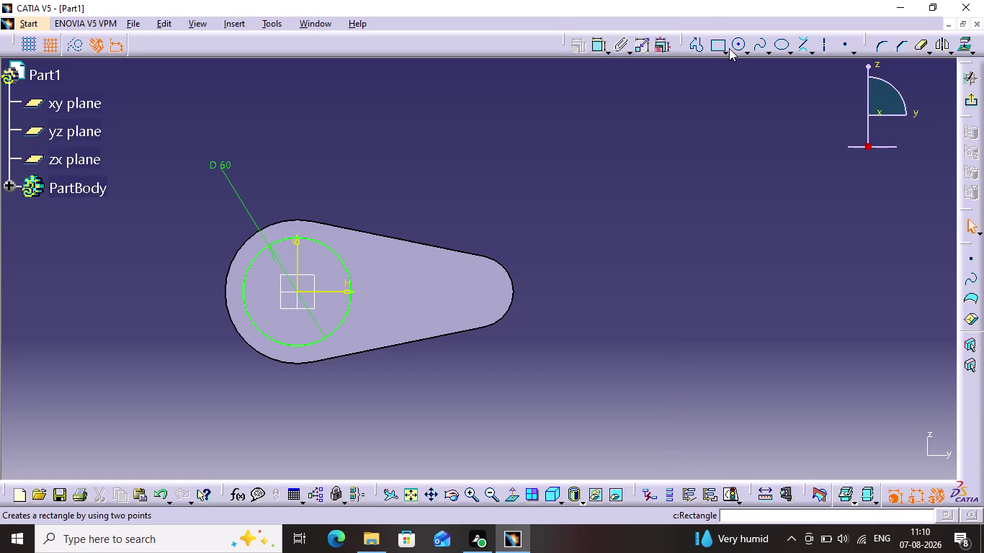
click(732, 46)
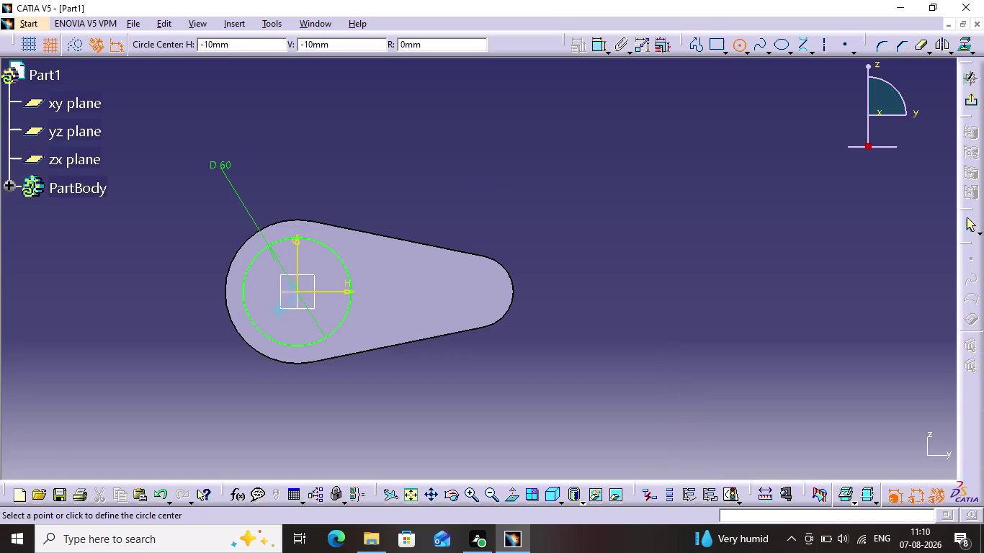
Draw a circle at the origin, constrain it to 40 mm diameter, then exit and reopen the sketch.
click(297, 294)
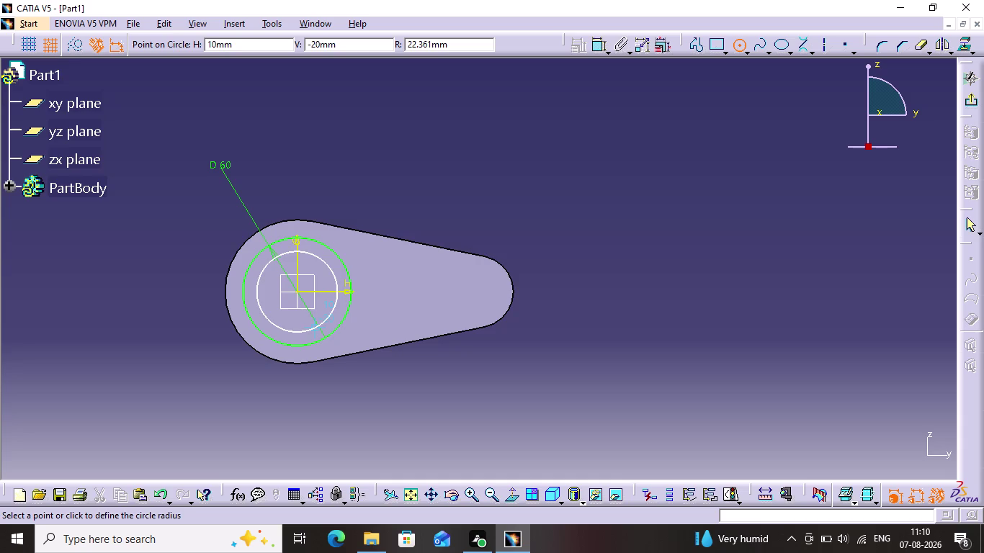
click(310, 320)
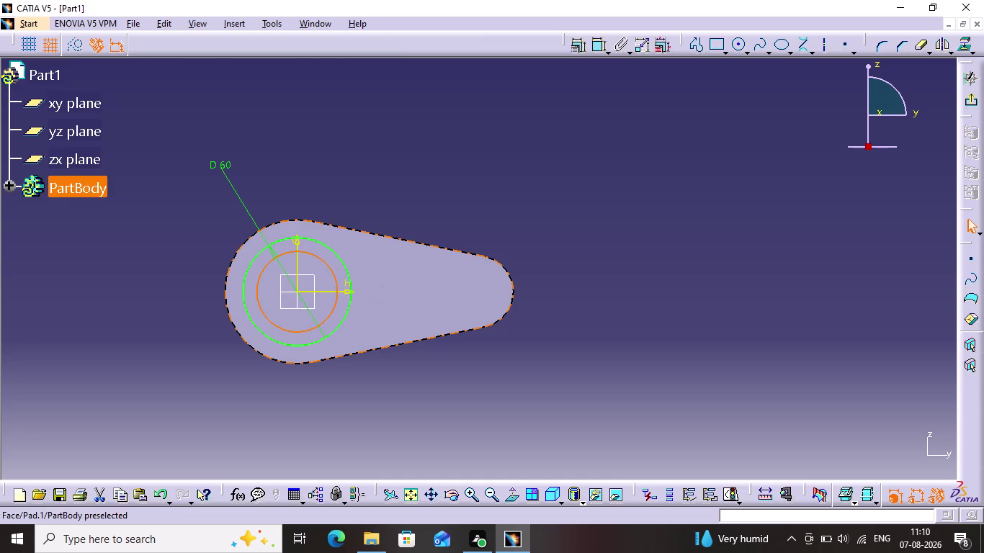
click(598, 39)
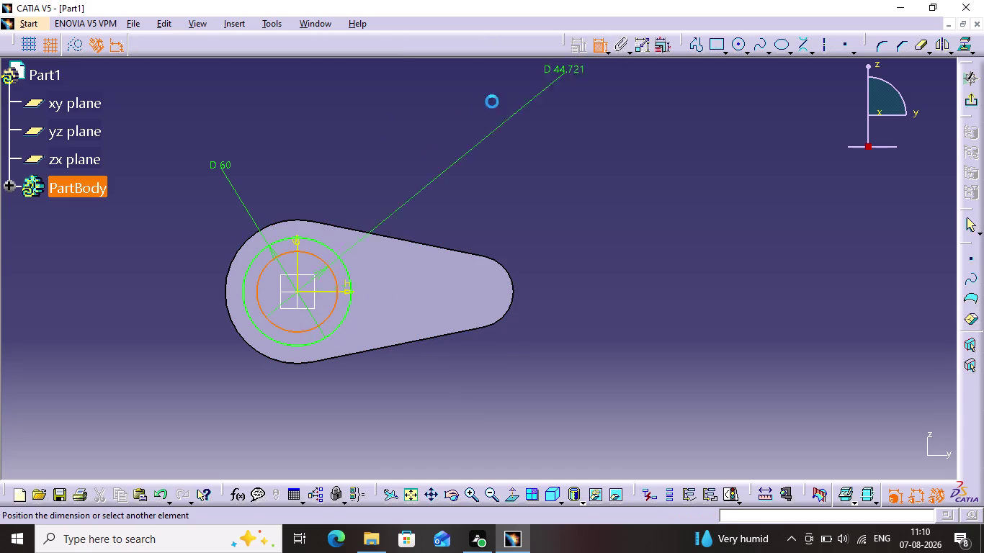
click(329, 182)
double_click(330, 179)
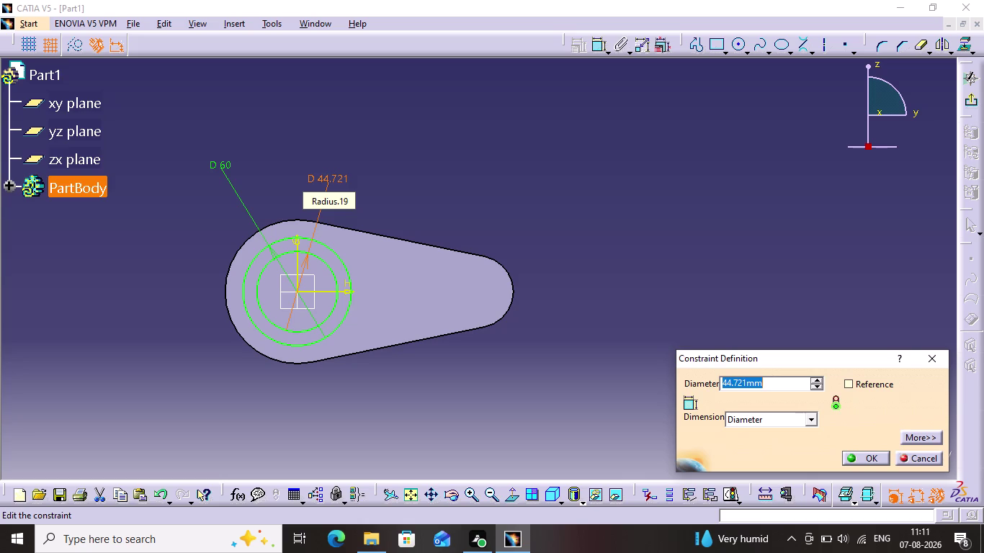
text(40)
key(Return)
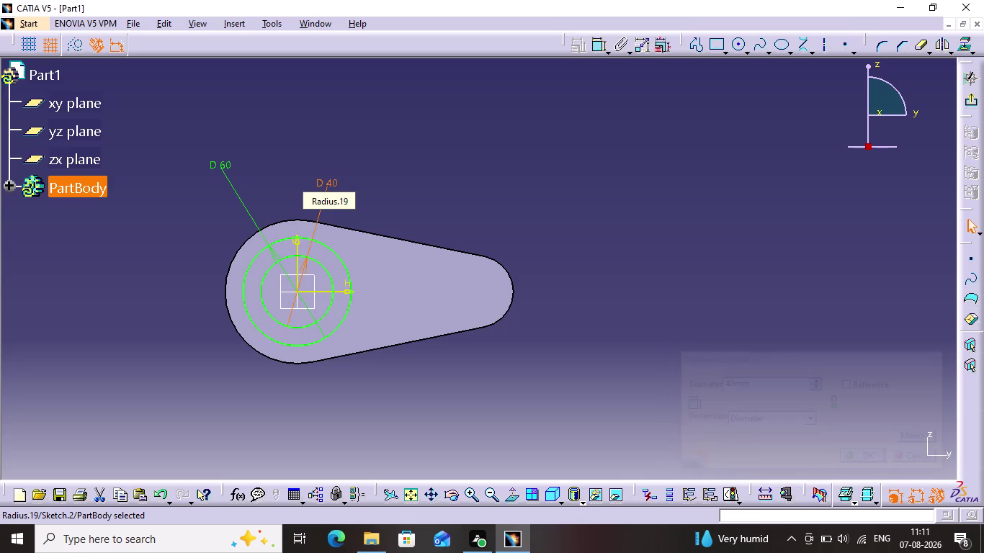
click(451, 167)
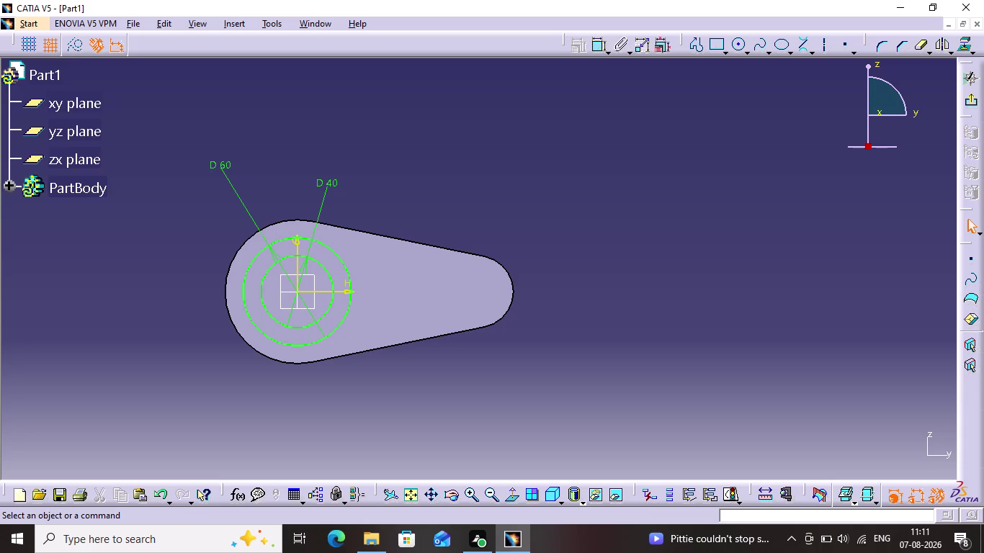
click(971, 106)
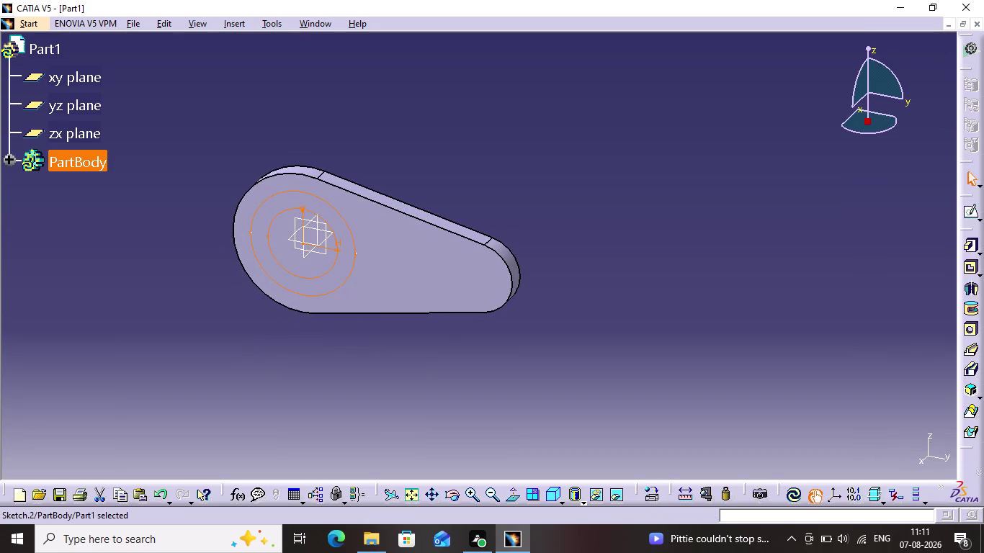
double_click(273, 194)
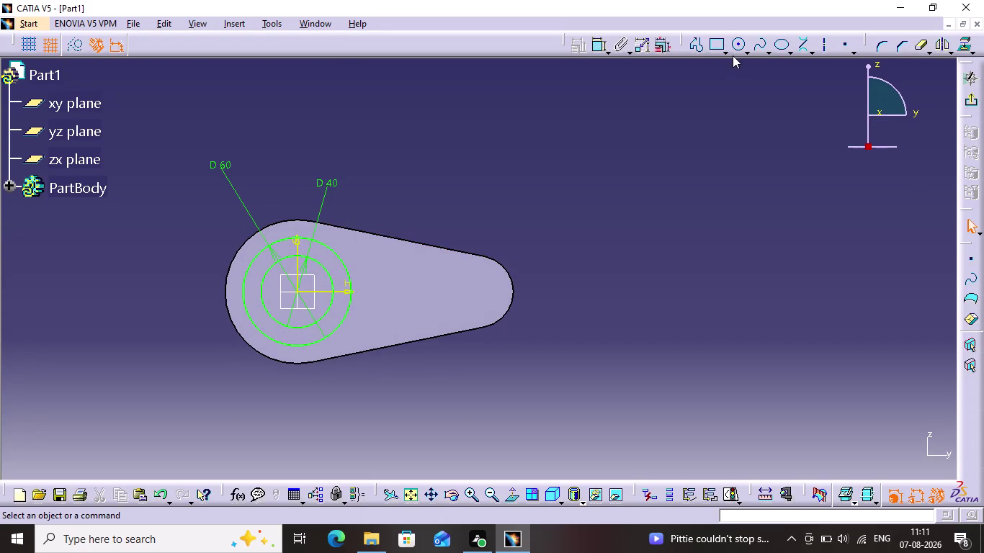
Draw a small circle centred in the plate's narrow end.
click(735, 50)
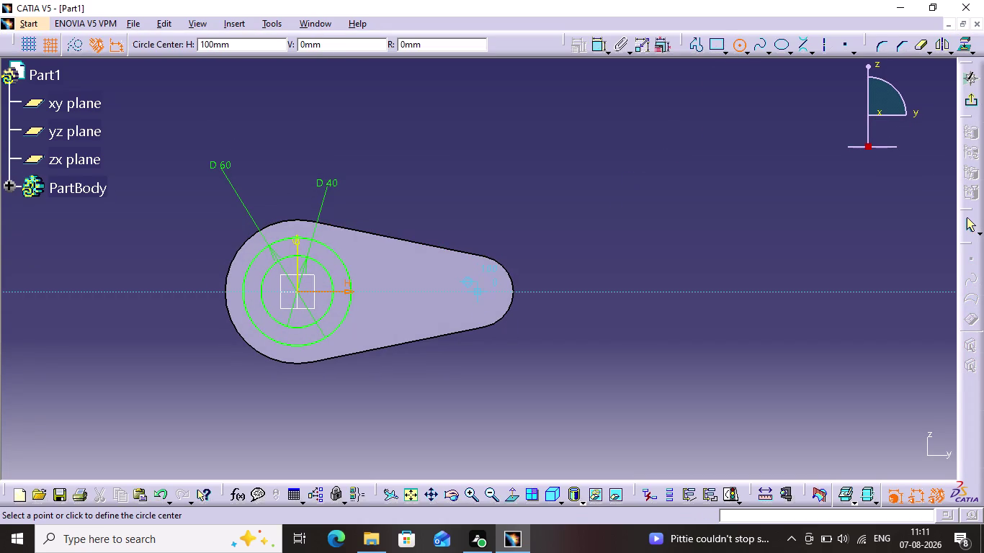
click(478, 292)
click(482, 312)
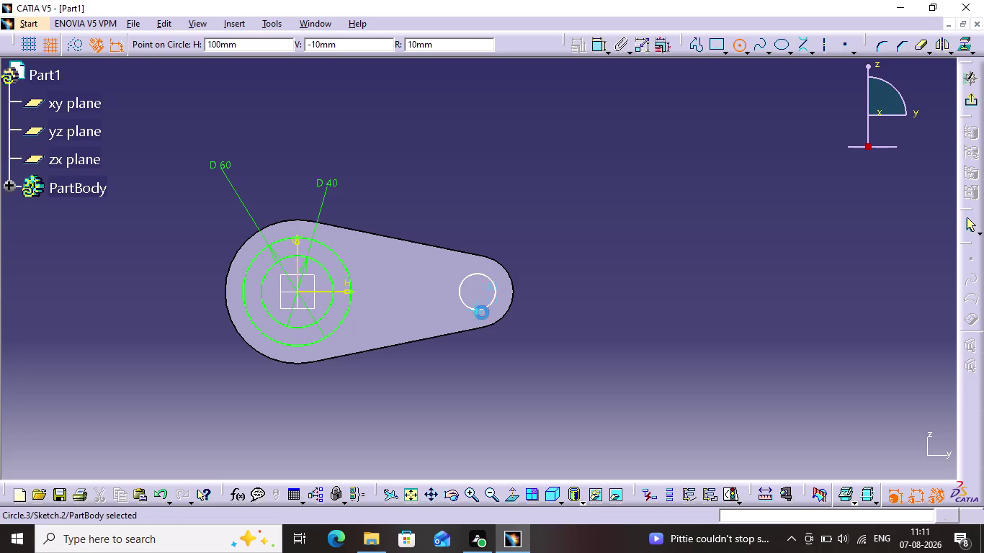
click(577, 255)
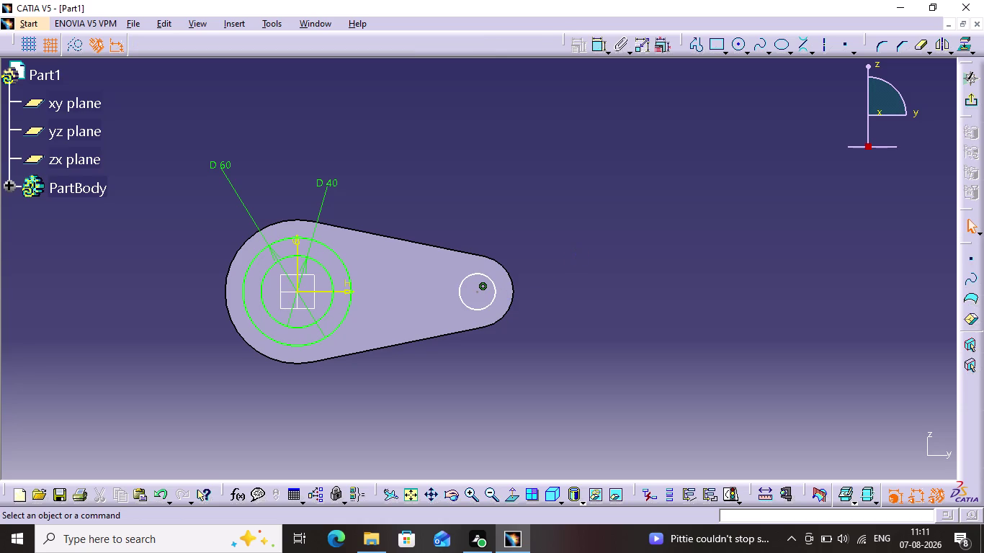
Give the narrow-end circle a 20 mm diameter constraint.
click(598, 48)
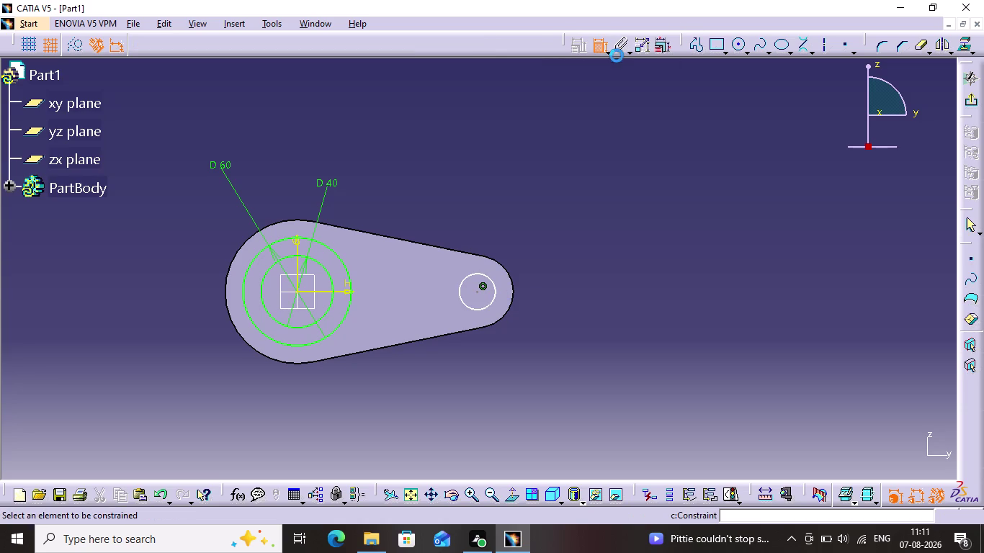
click(478, 293)
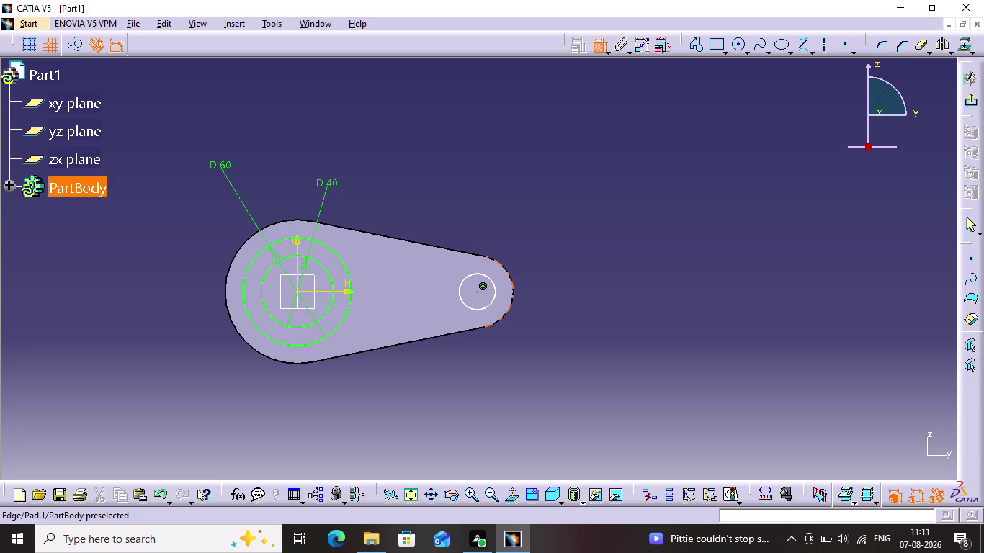
click(488, 317)
click(597, 51)
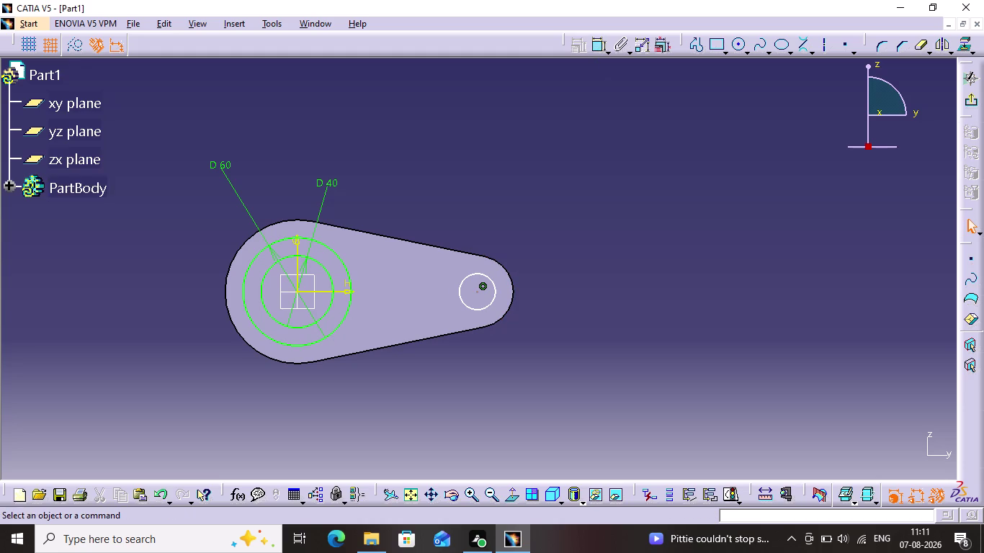
click(490, 279)
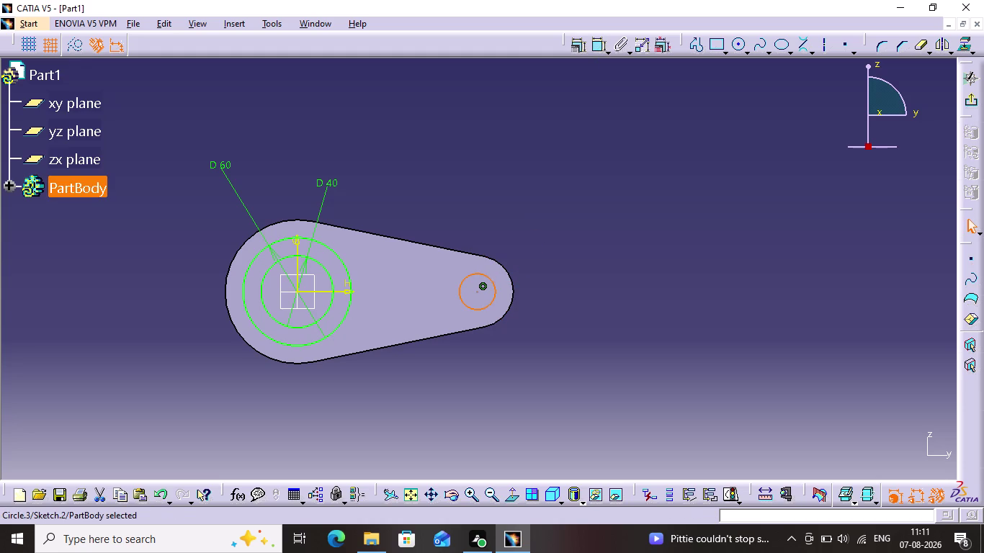
click(593, 51)
click(521, 223)
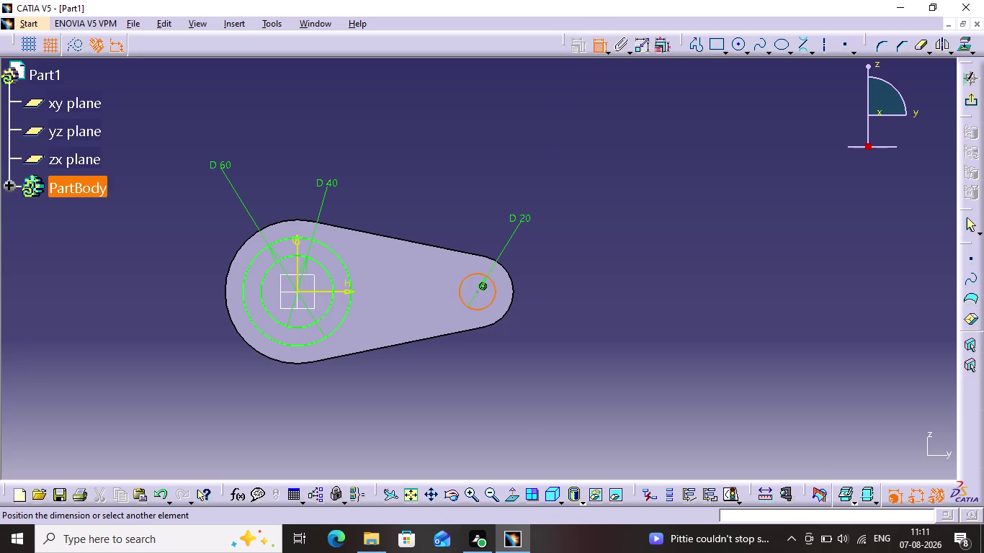
click(563, 205)
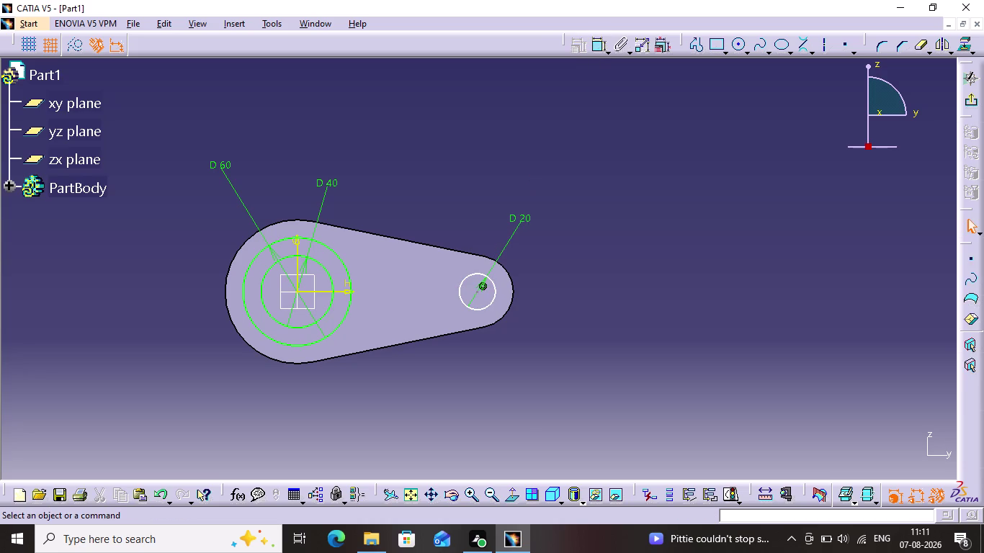
click(738, 46)
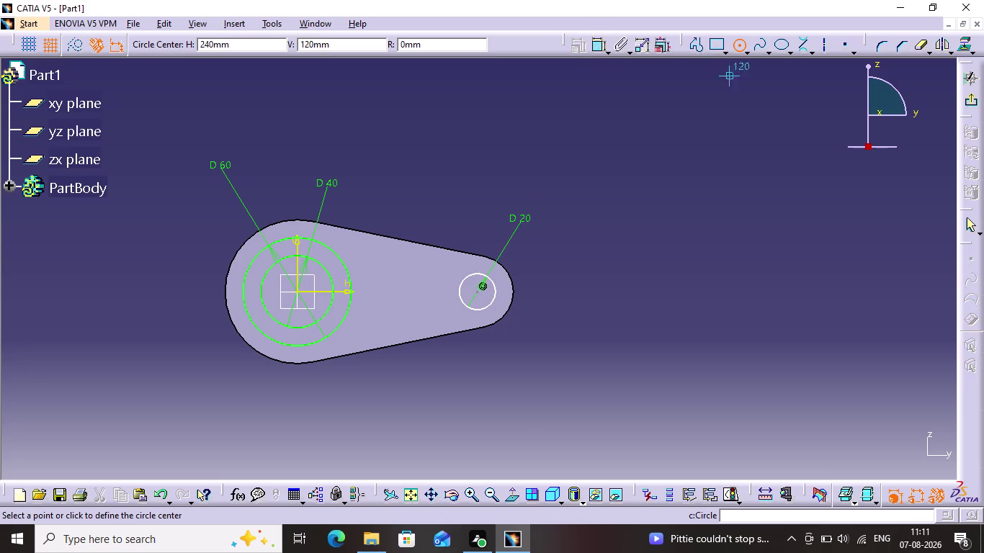
Draw a circle on the D20 centre and constrain it to 10 mm diameter.
click(477, 290)
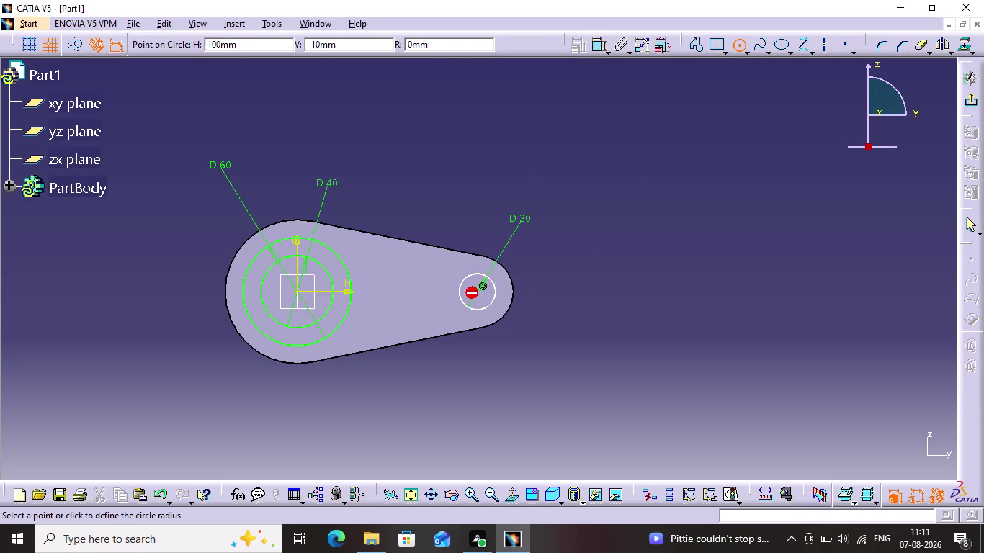
click(493, 324)
click(704, 290)
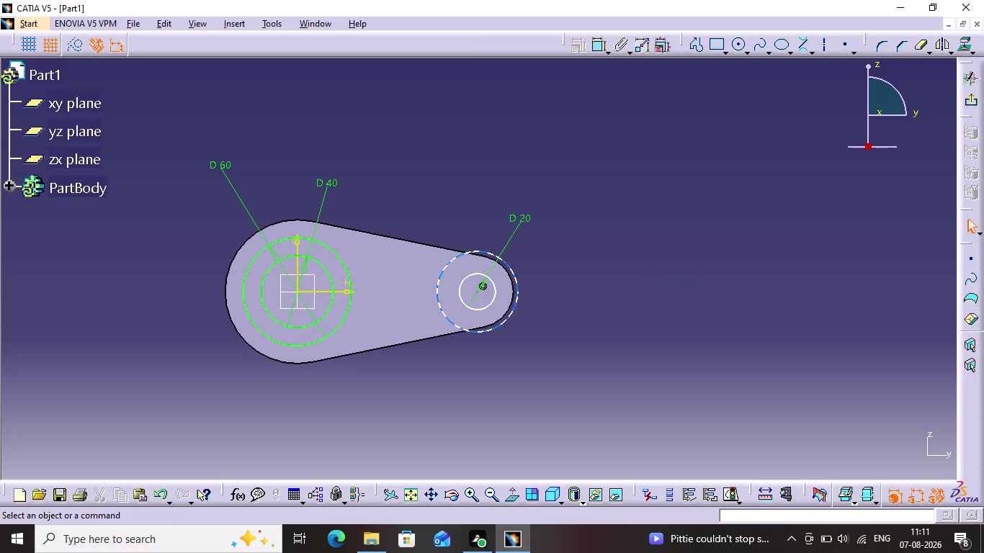
click(493, 255)
click(596, 49)
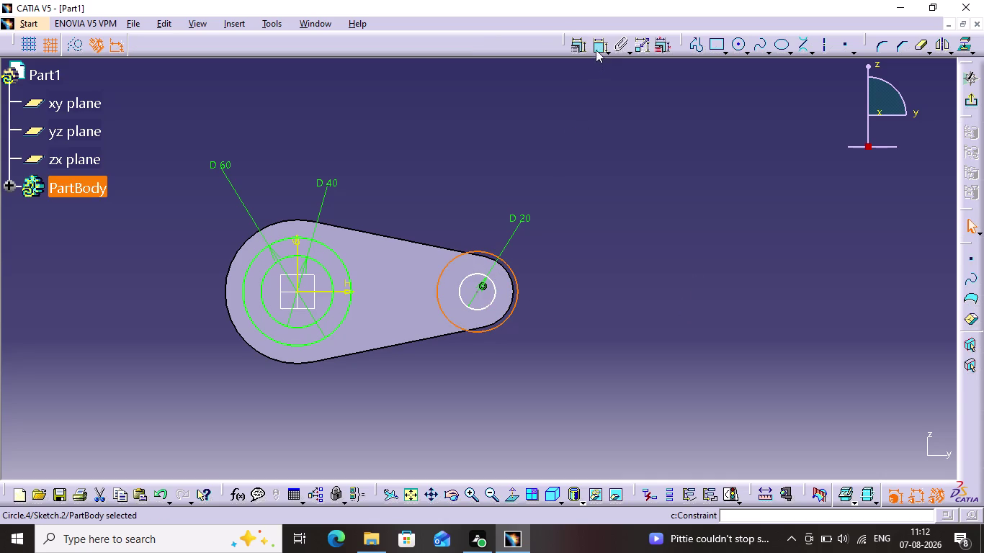
click(566, 252)
double_click(579, 253)
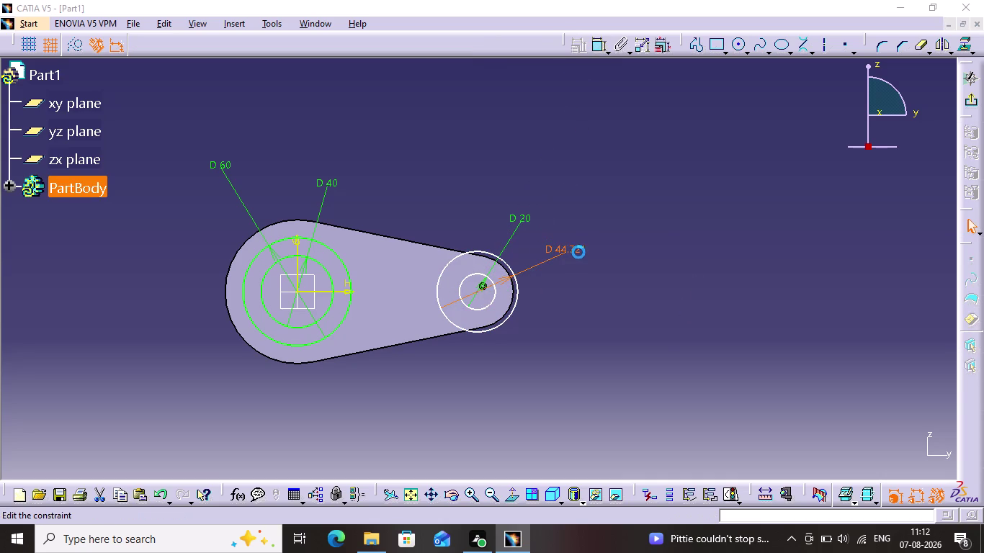
text(10)
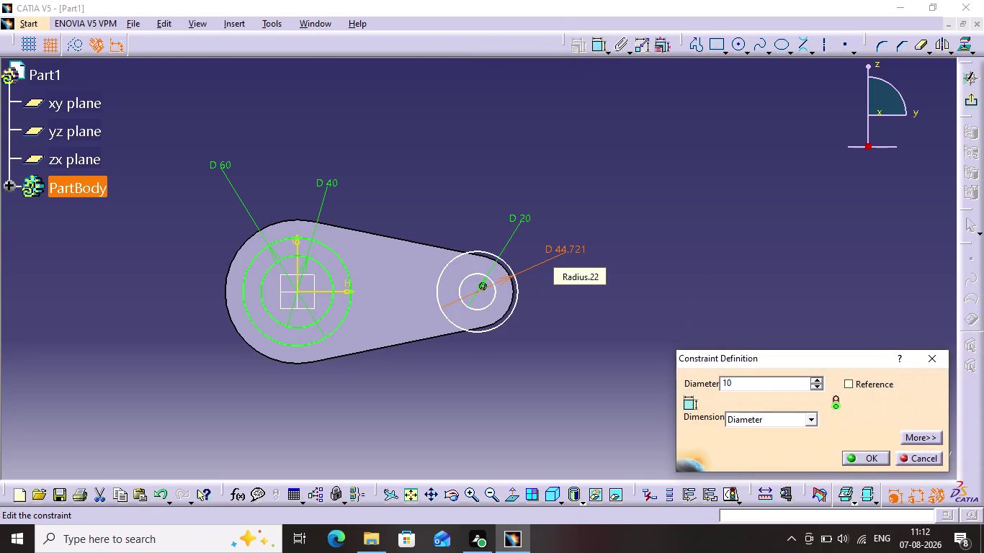
key(Return)
scroll(up, 3)
scroll(down, 3)
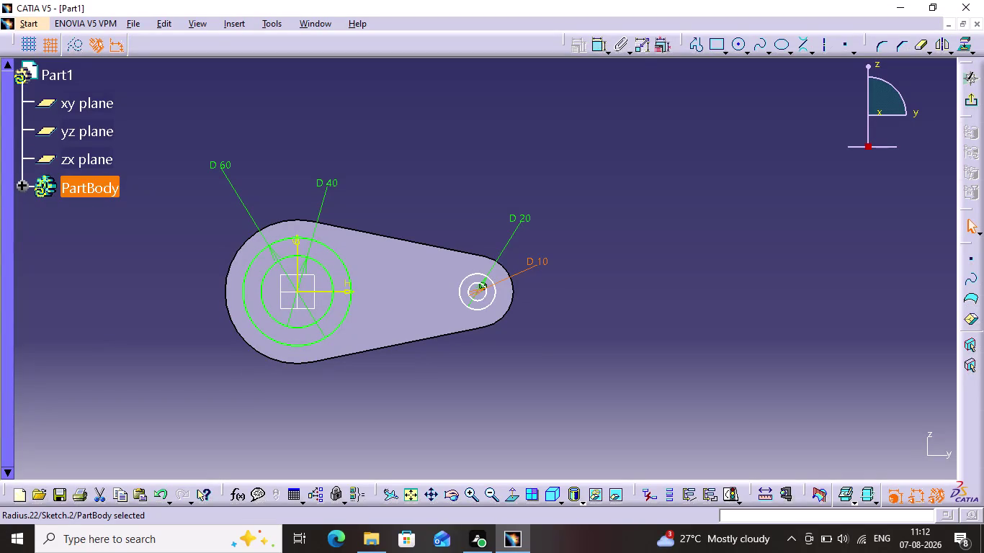
Dimension the distance between the two circle centres as 100 mm.
click(601, 42)
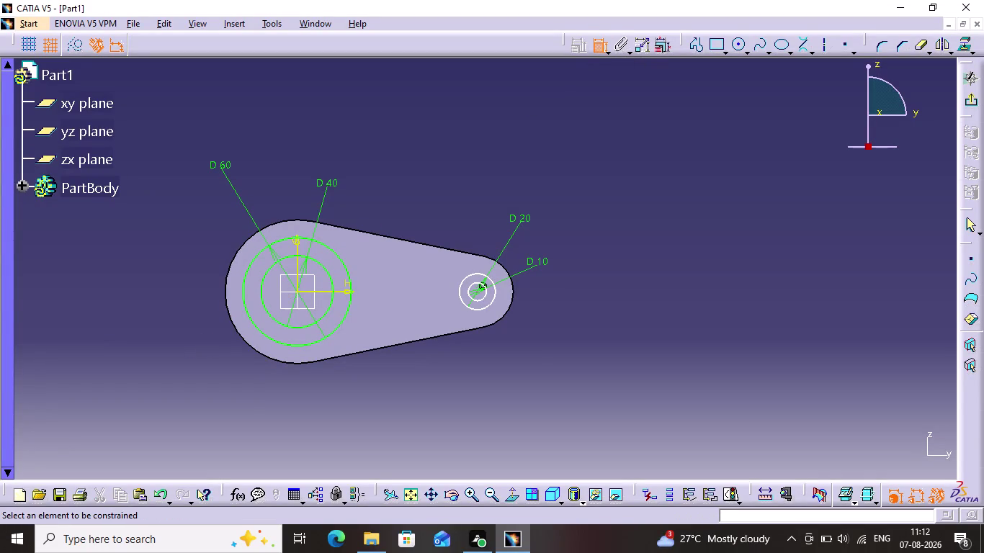
click(298, 292)
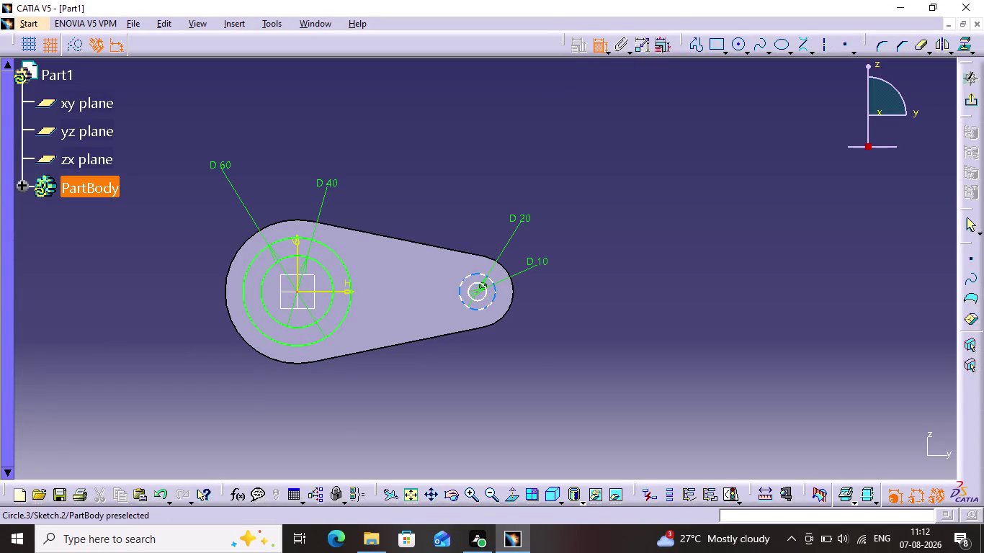
click(479, 290)
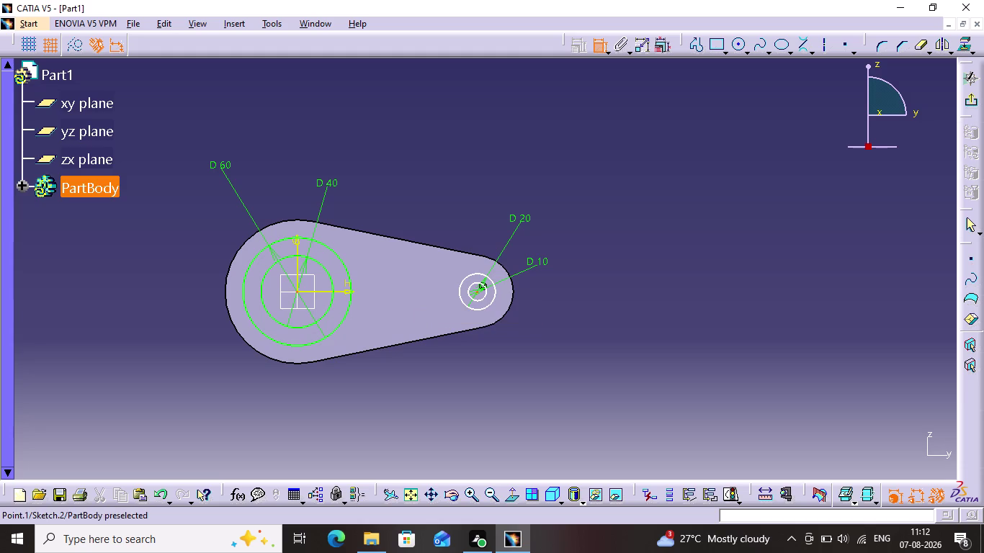
click(391, 397)
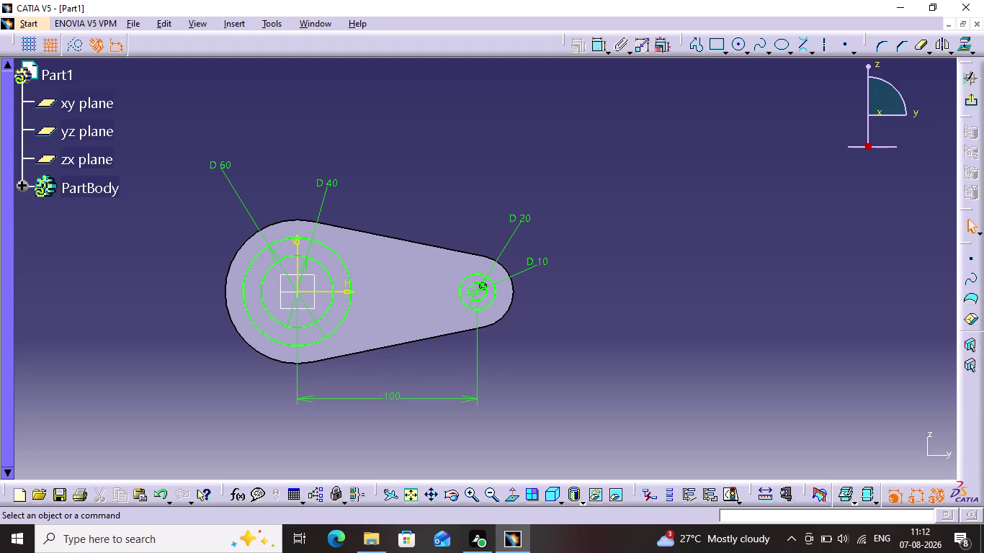
click(546, 368)
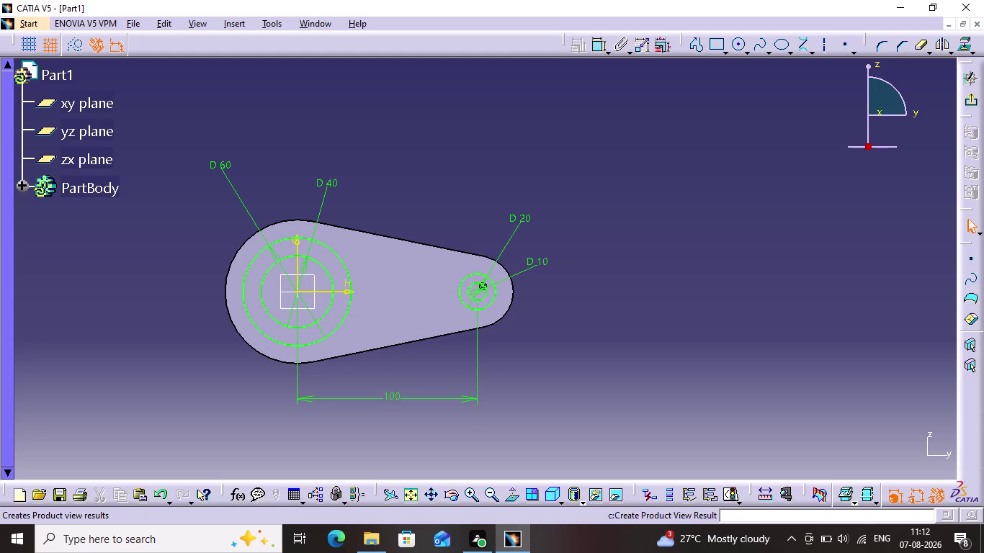
Pad Sketch.2 10 mm into raised ring bosses, then orbit to inspect them.
click(972, 101)
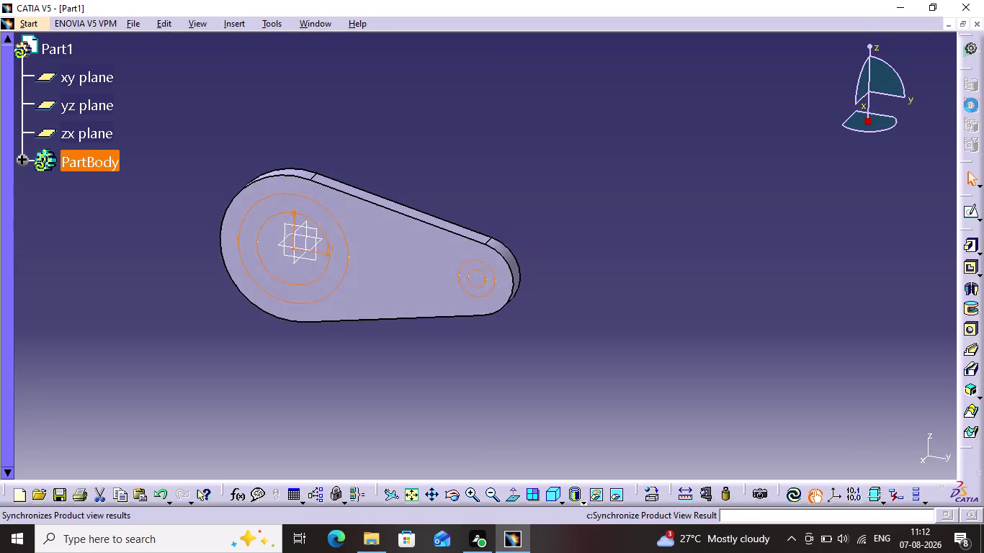
click(972, 249)
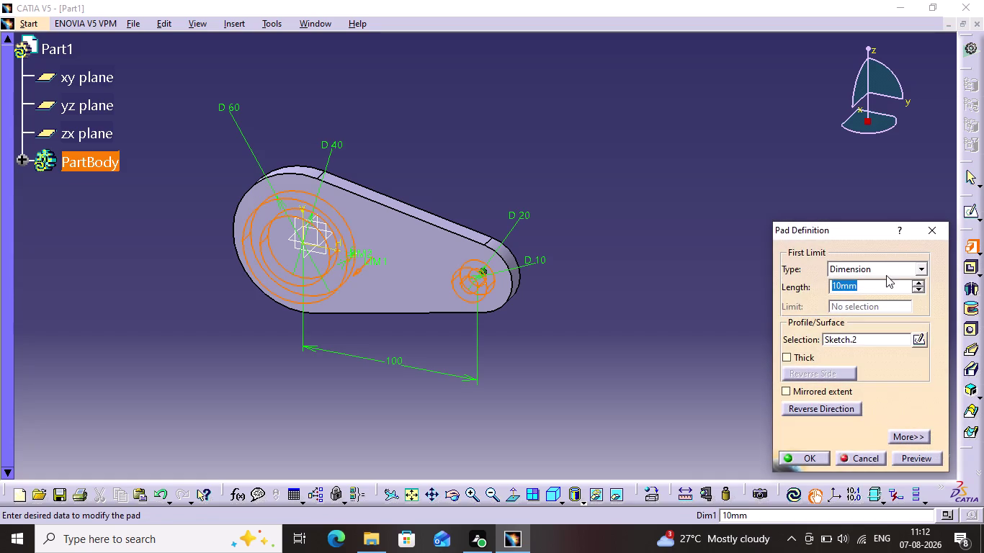
click(916, 456)
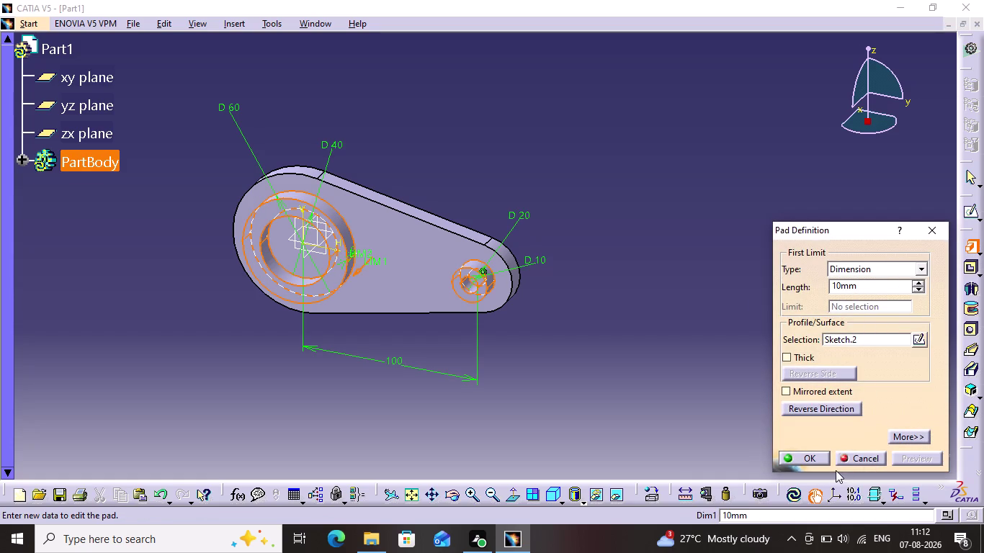
click(819, 454)
click(716, 362)
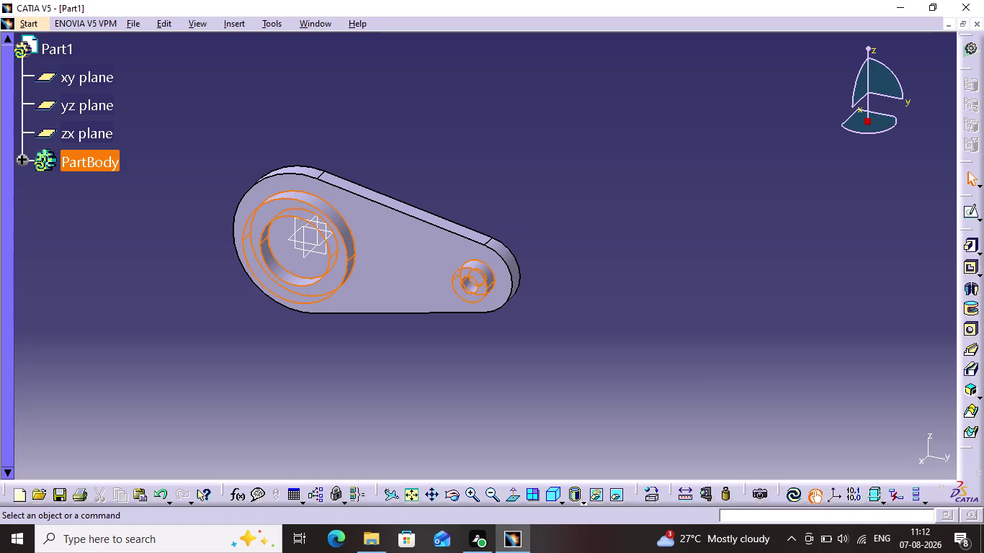
middle_drag(606, 343, 640, 334)
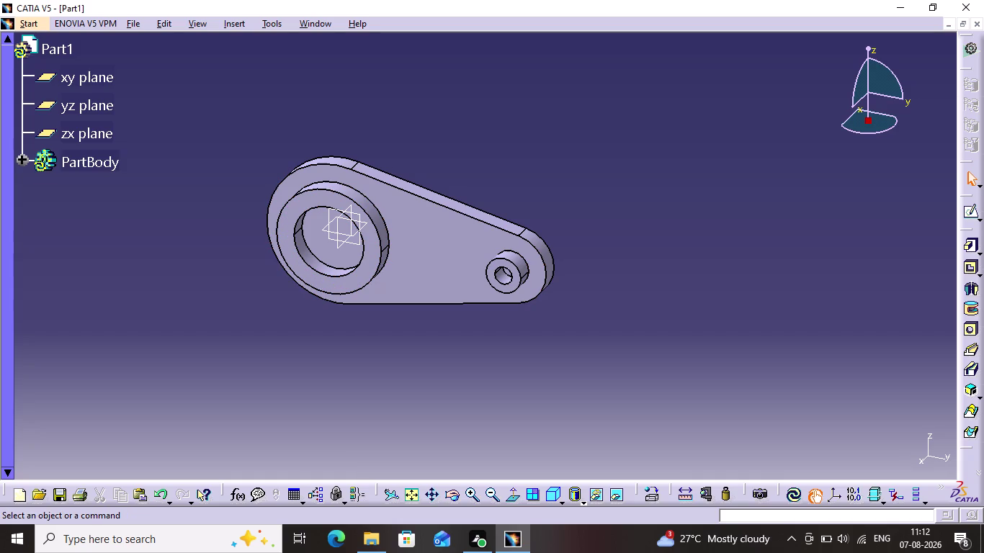
double_click(520, 265)
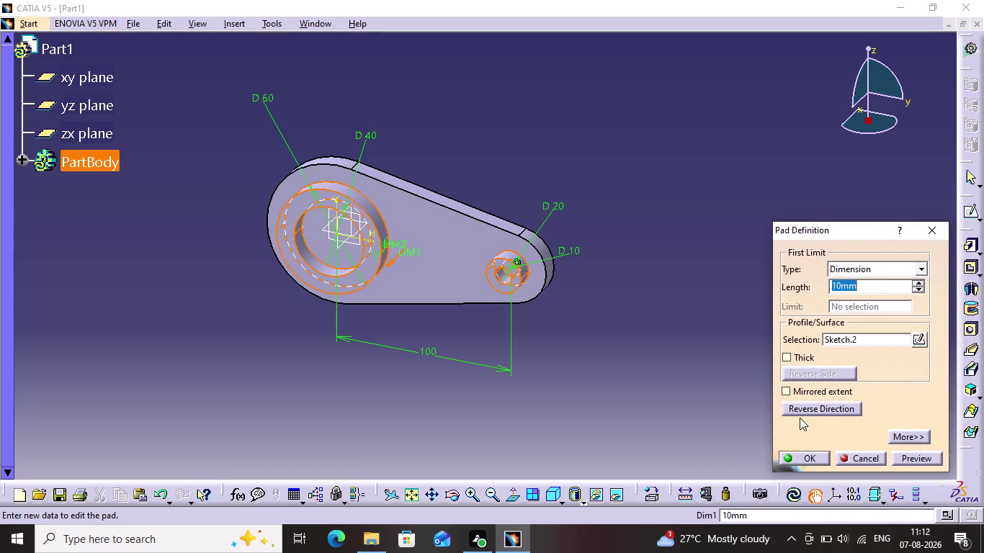
click(934, 230)
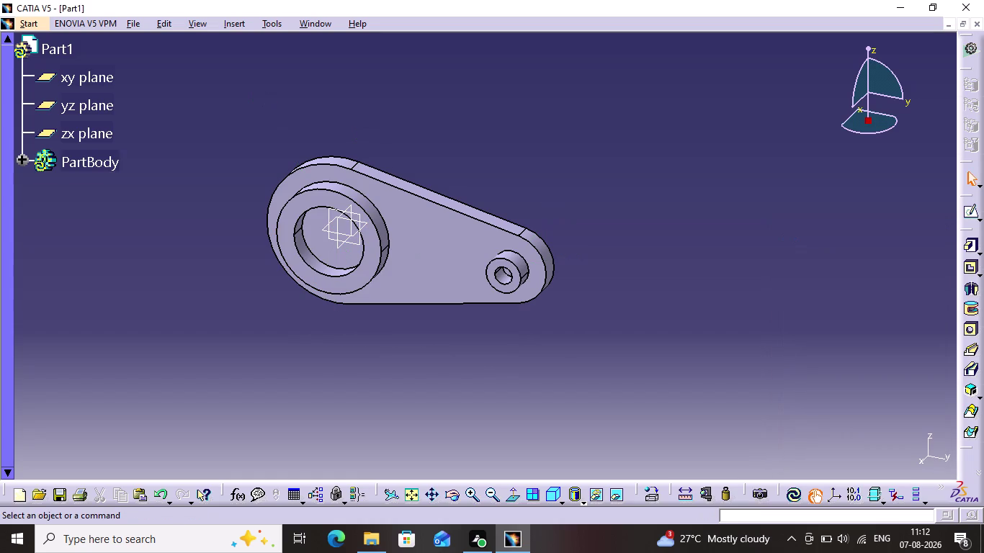
middle_drag(437, 335, 357, 357)
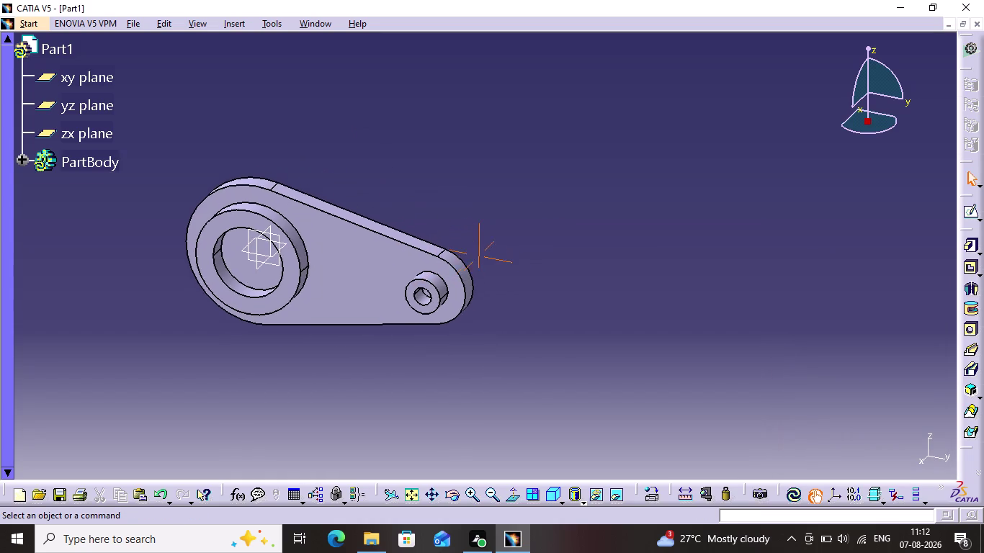
middle_drag(357, 357, 536, 305)
drag(532, 337, 377, 357)
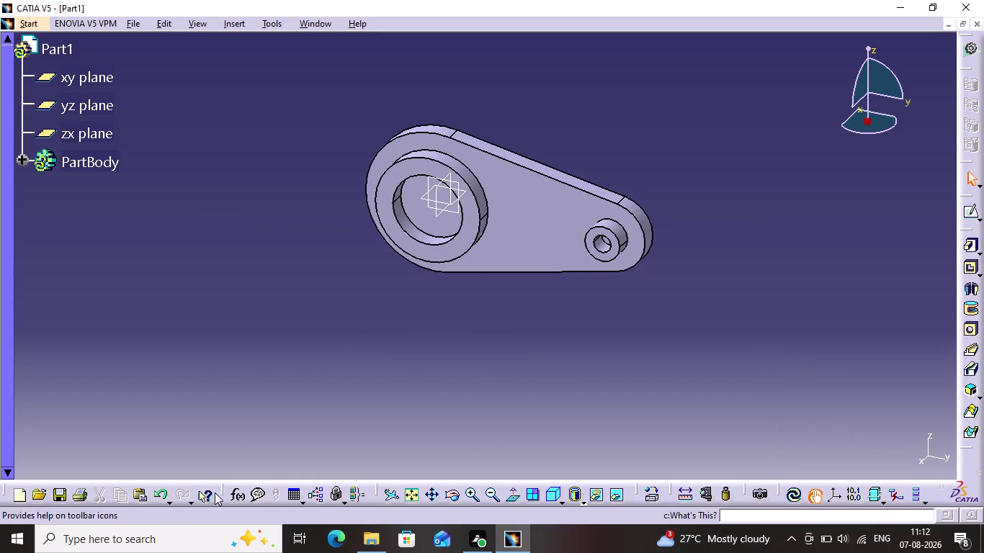
click(448, 490)
drag(523, 328, 499, 324)
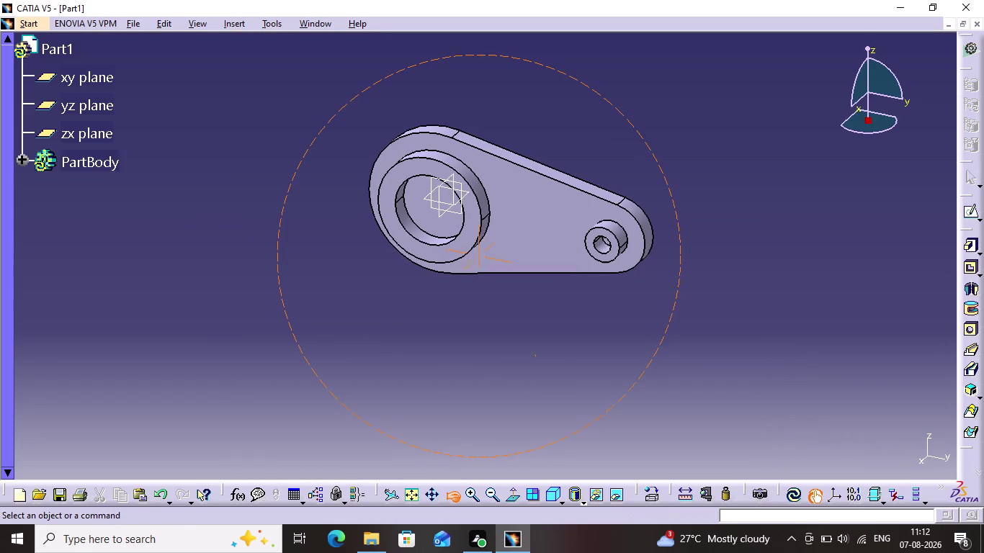
drag(499, 323, 294, 334)
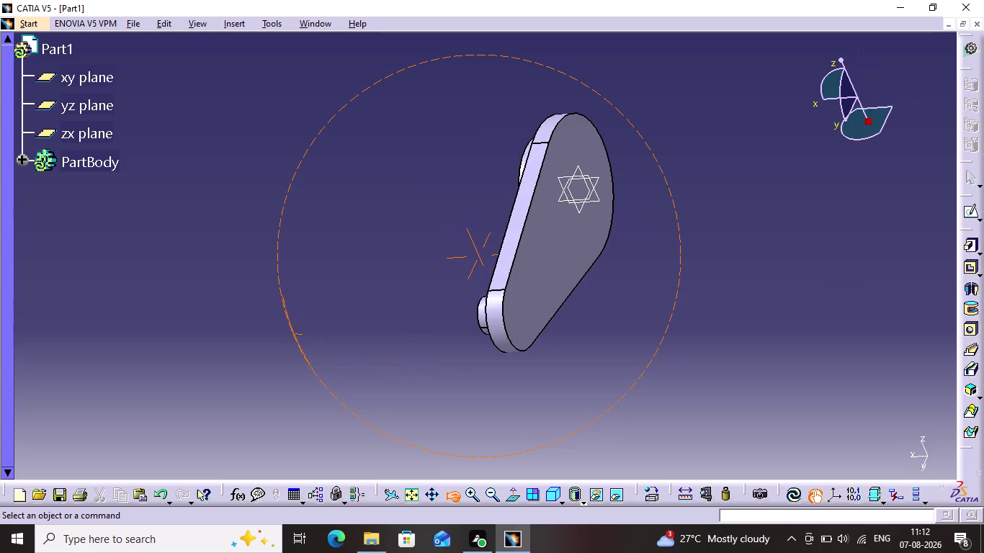